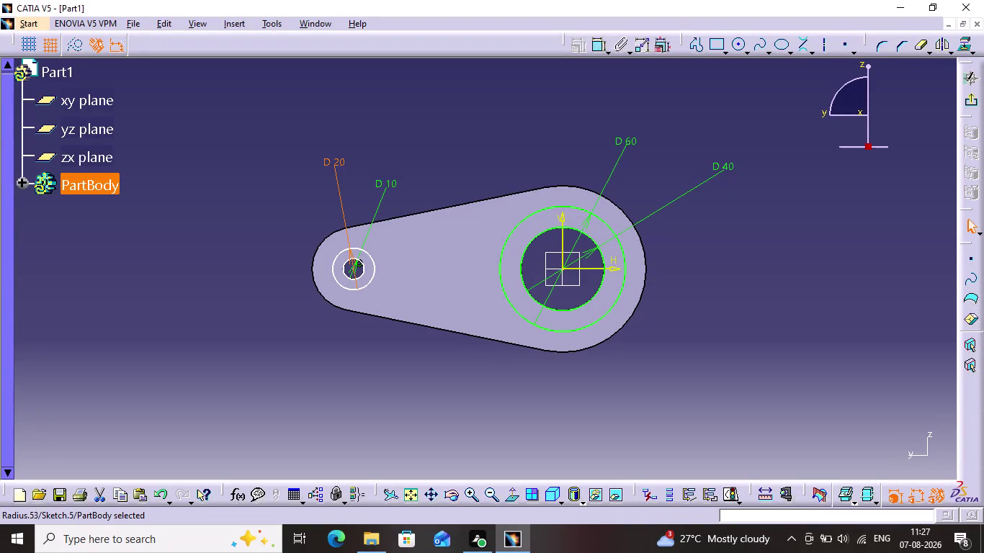
Dimension the two hole centres 100 mm apart, then exit to Part Design.
click(599, 52)
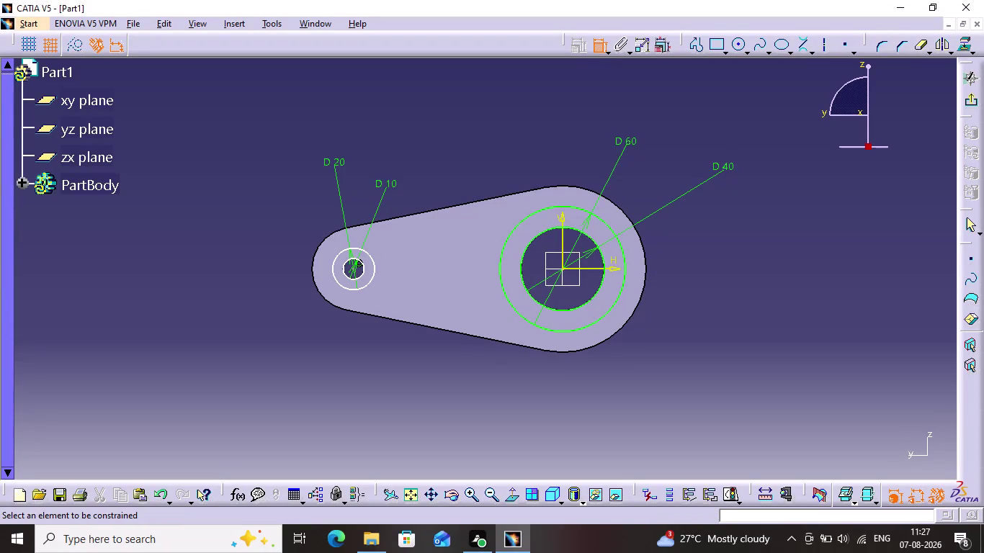
click(352, 265)
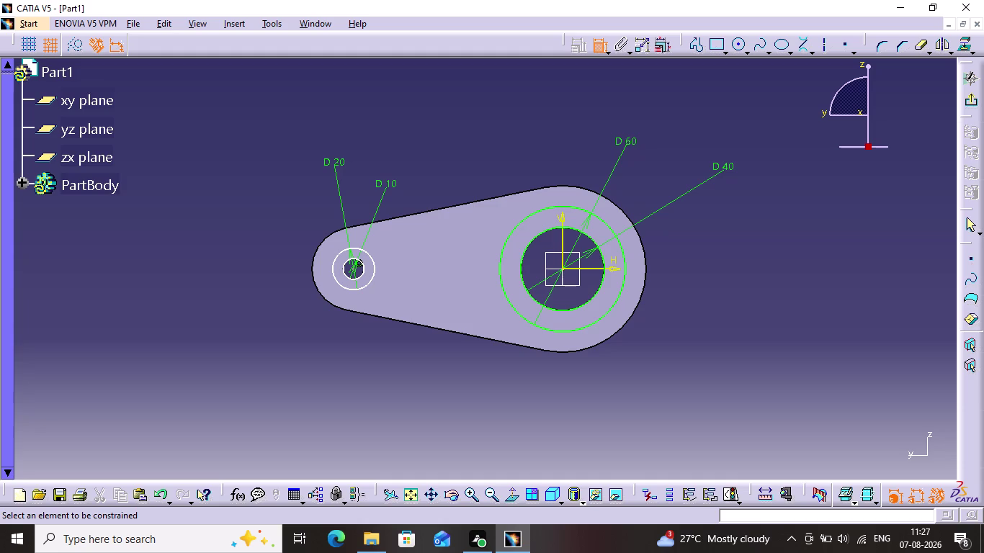
click(562, 269)
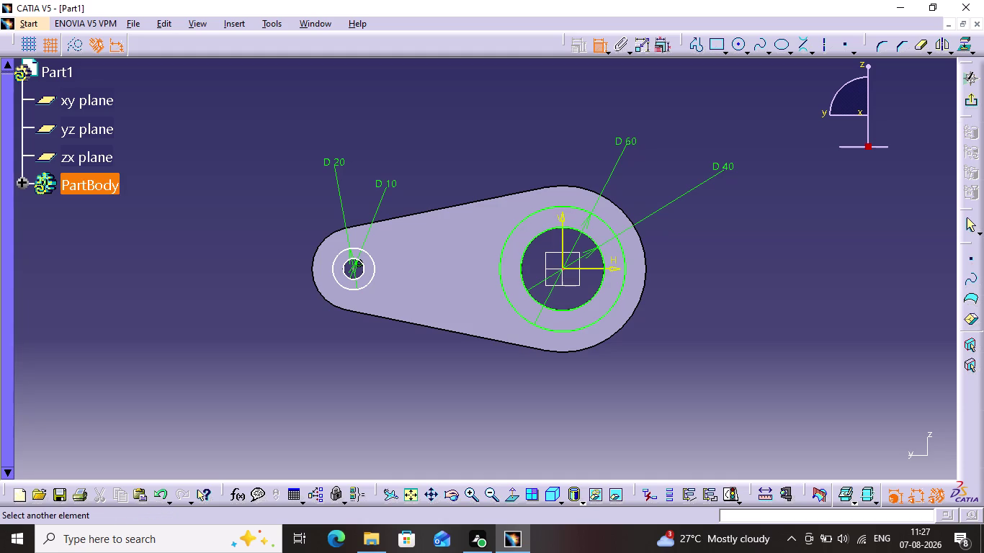
scroll(up, 3)
scroll(down, 3)
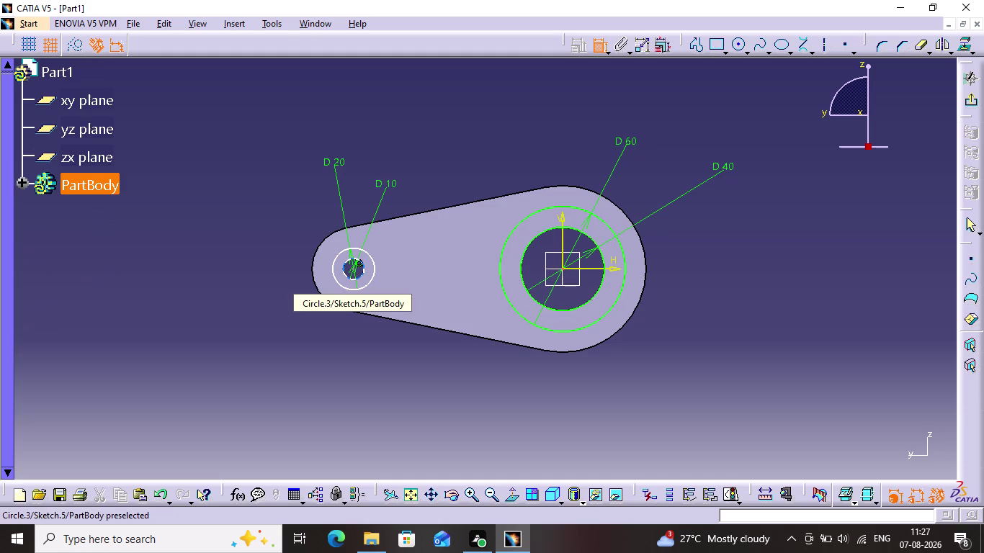
middle_drag(350, 277, 446, 145)
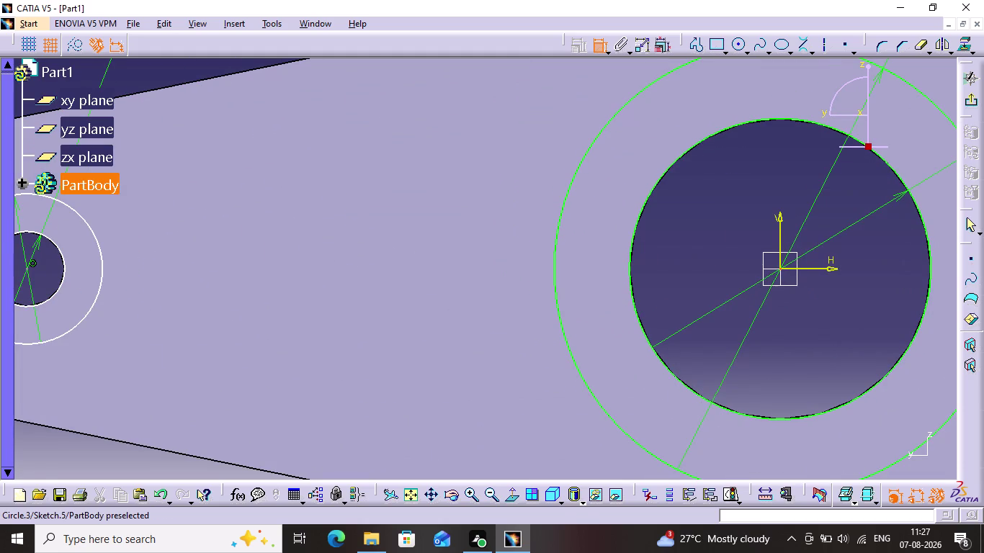
click(26, 268)
middle_drag(163, 410, 266, 305)
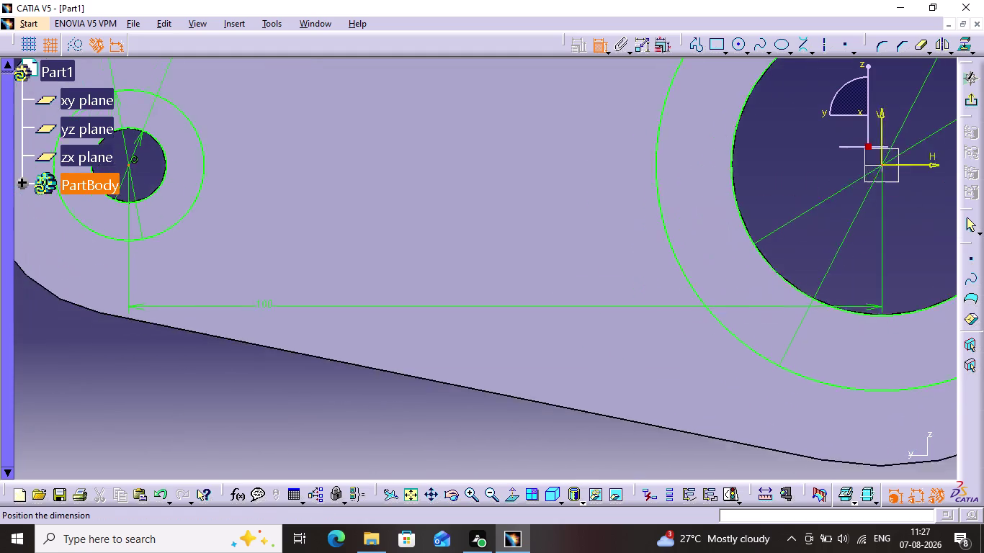
middle_drag(265, 305, 310, 235)
click(430, 385)
click(497, 365)
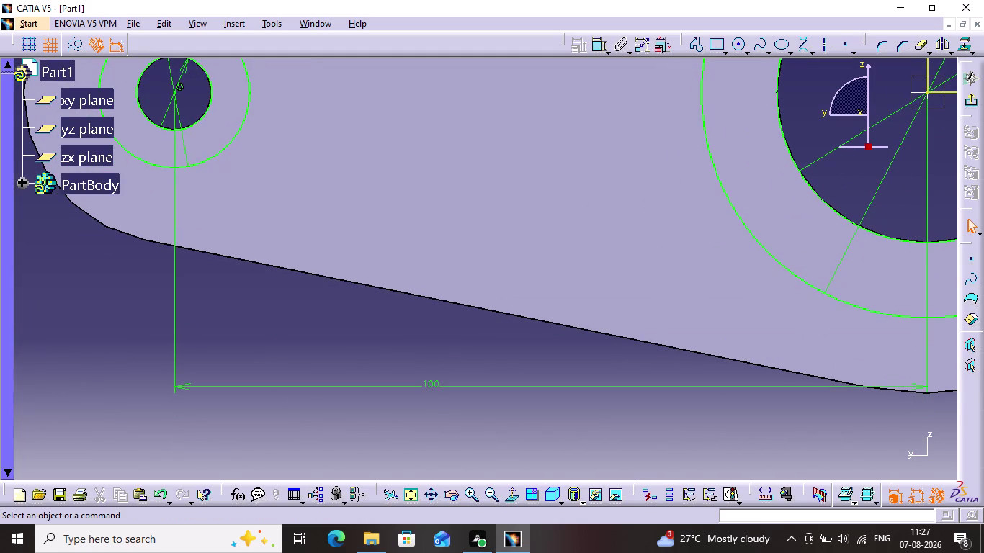
click(968, 102)
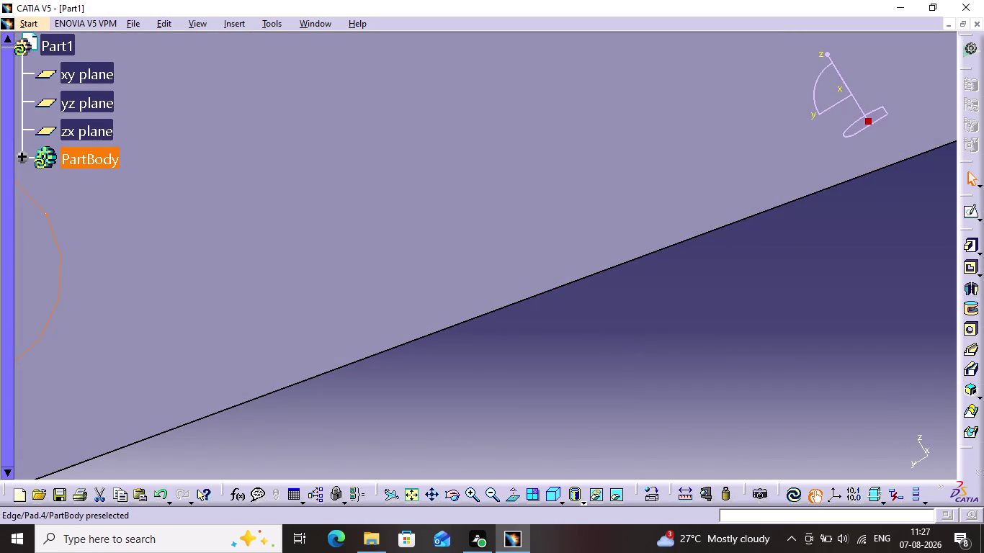
Pad Sketch.5's circle pairs 10 mm to form raised rings around both holes.
scroll(down, 3)
scroll(up, 3)
middle_drag(634, 269, 638, 283)
middle_drag(639, 286, 653, 361)
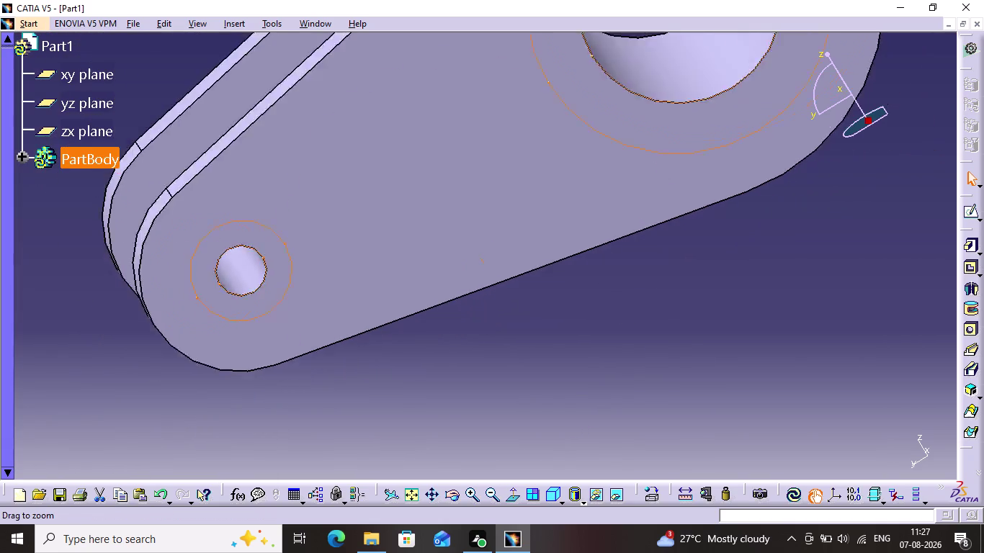
middle_drag(654, 360, 653, 418)
scroll(down, 3)
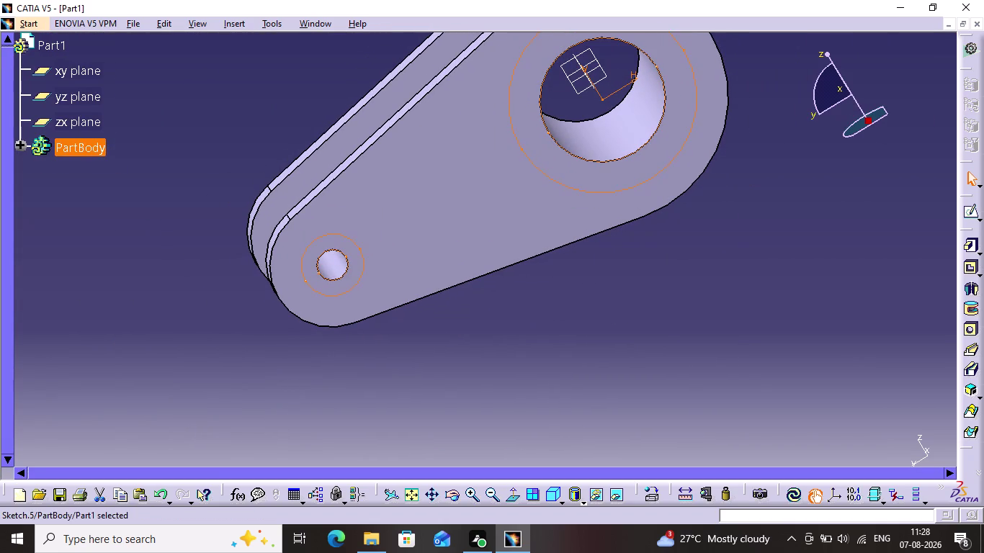
click(965, 249)
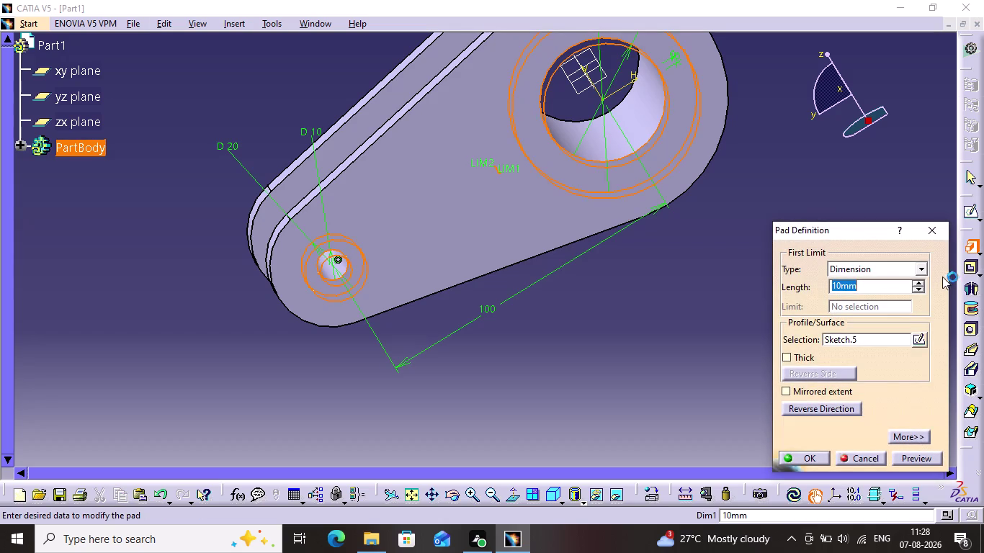
click(915, 455)
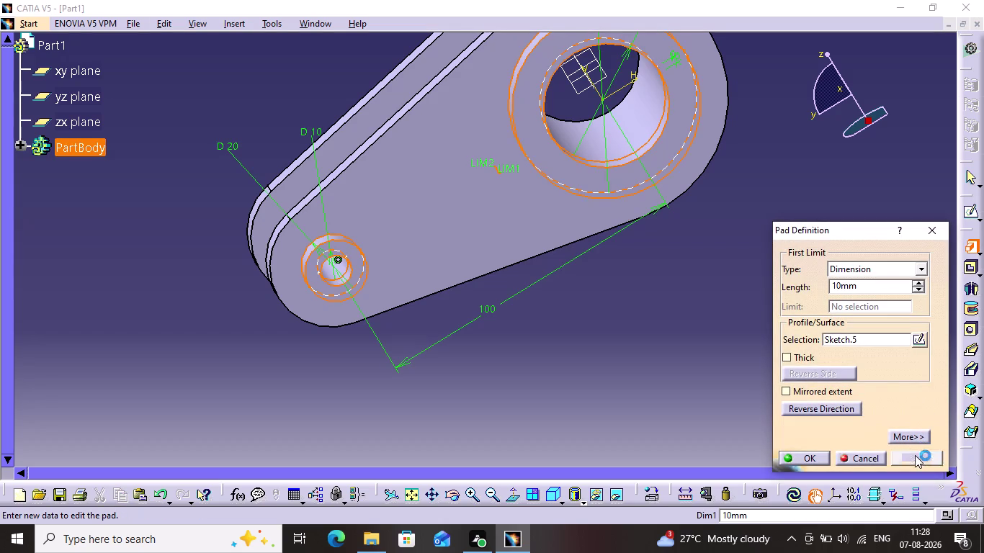
click(827, 458)
click(647, 383)
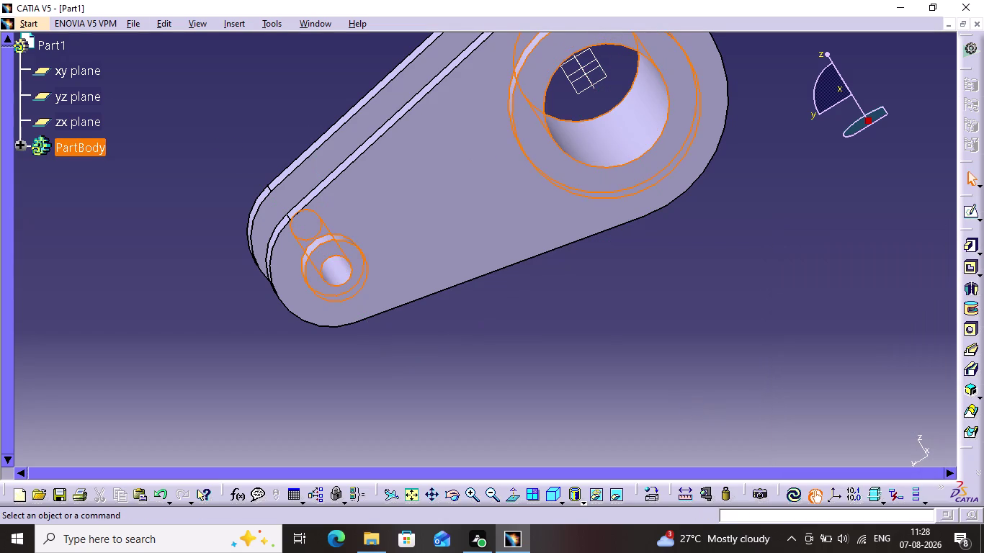
click(453, 503)
drag(386, 368, 351, 311)
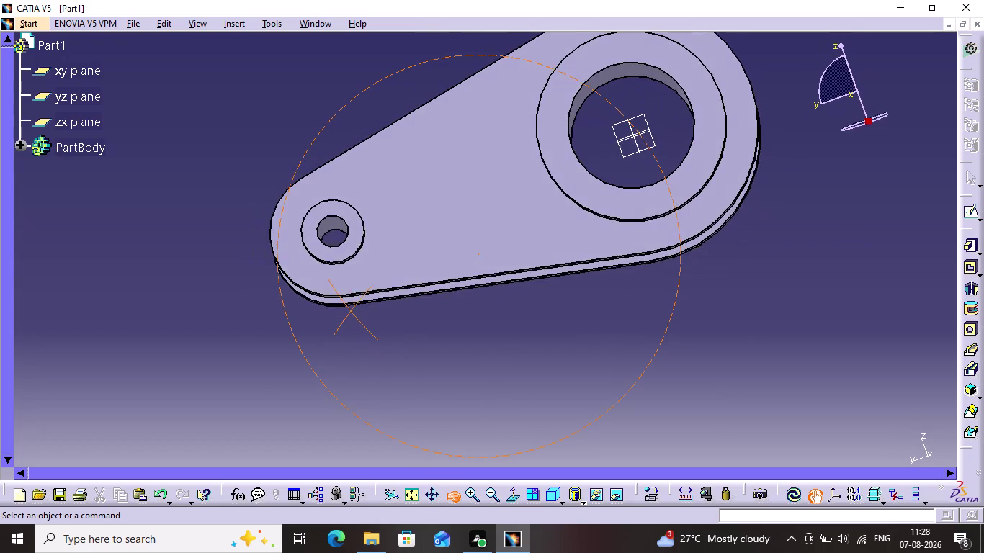
drag(351, 311, 377, 316)
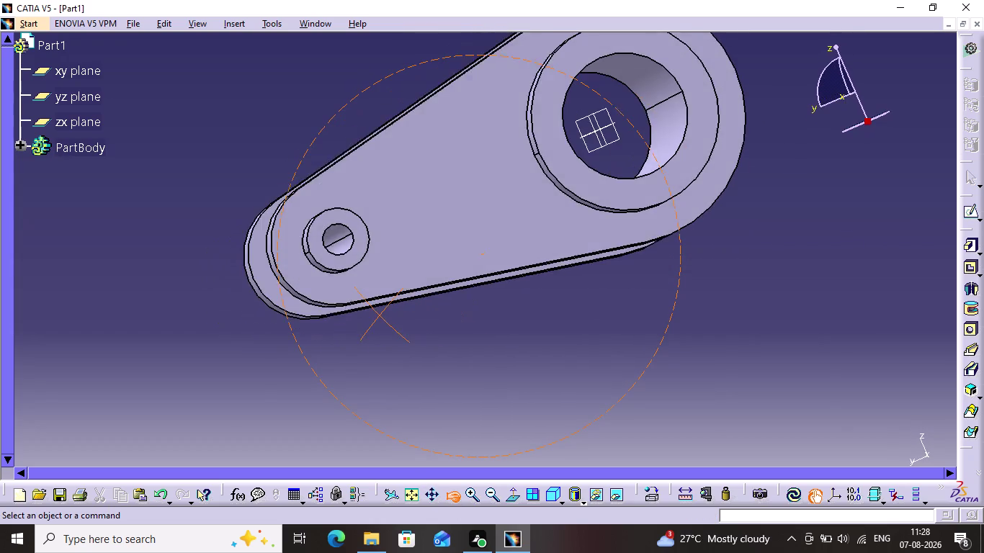
drag(377, 315, 373, 338)
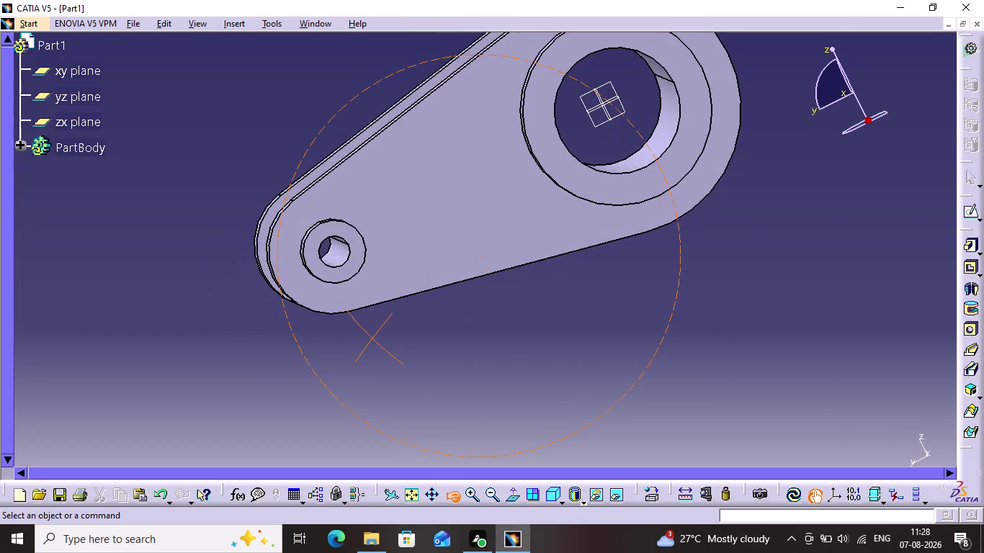
drag(372, 339, 400, 306)
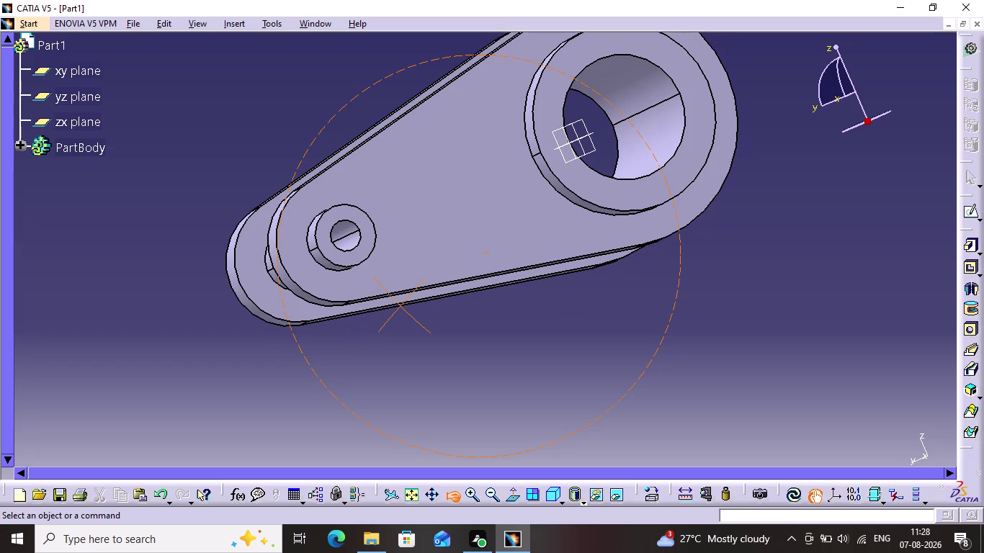
drag(401, 306, 358, 320)
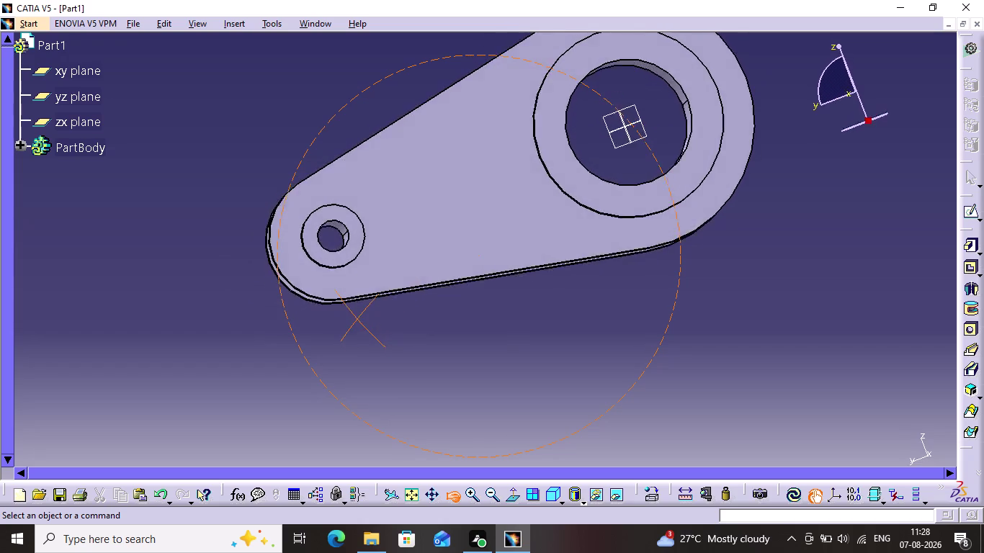
drag(358, 320, 607, 268)
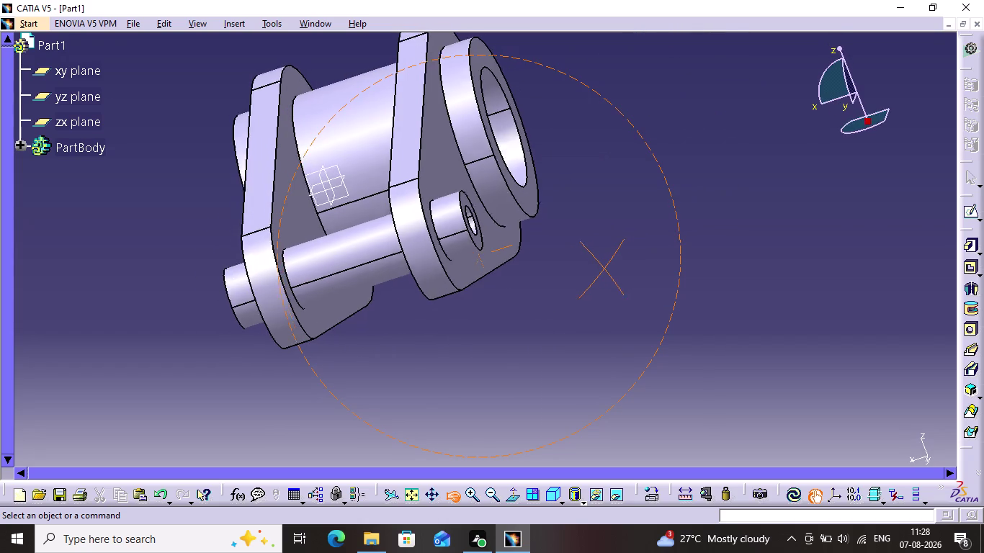
drag(607, 268, 639, 284)
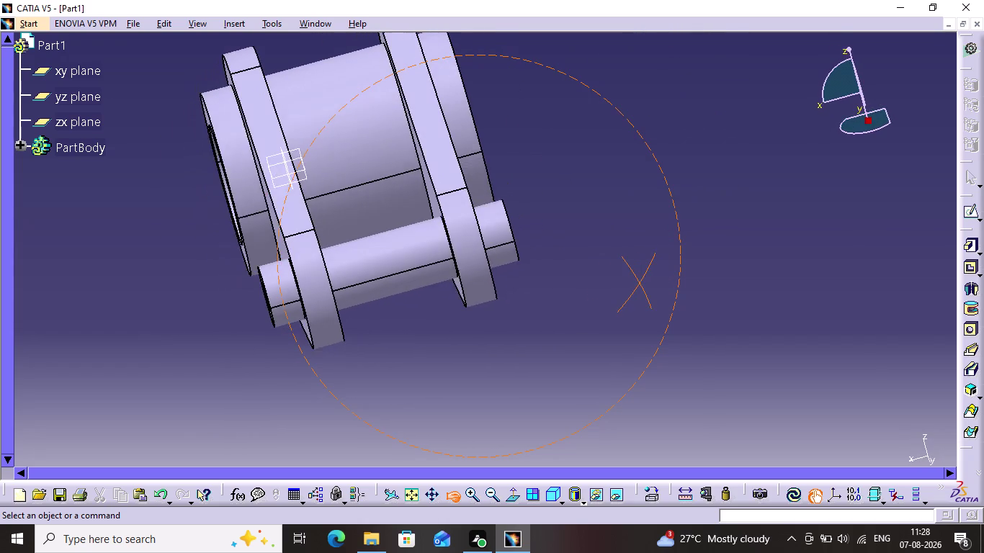
drag(640, 284, 601, 298)
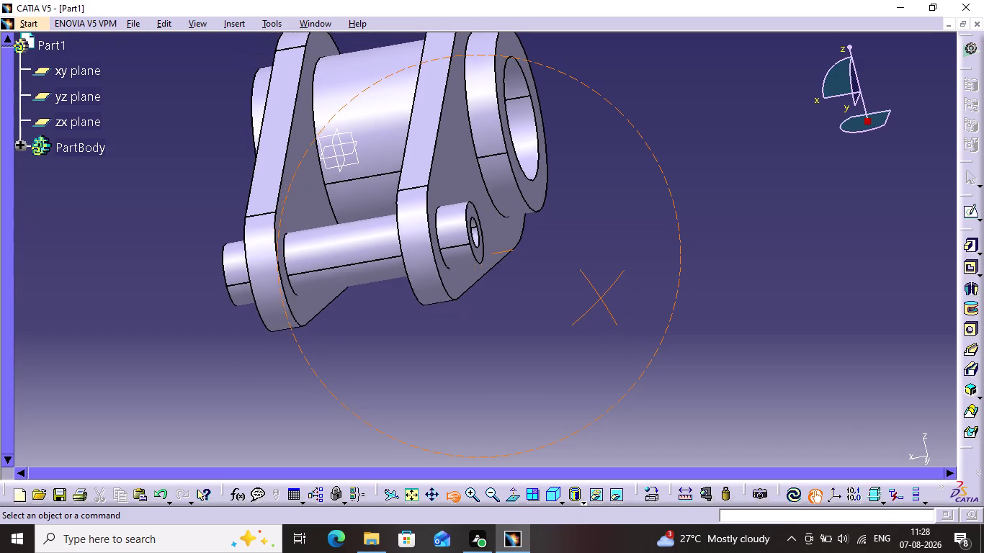
drag(601, 299, 593, 302)
click(630, 278)
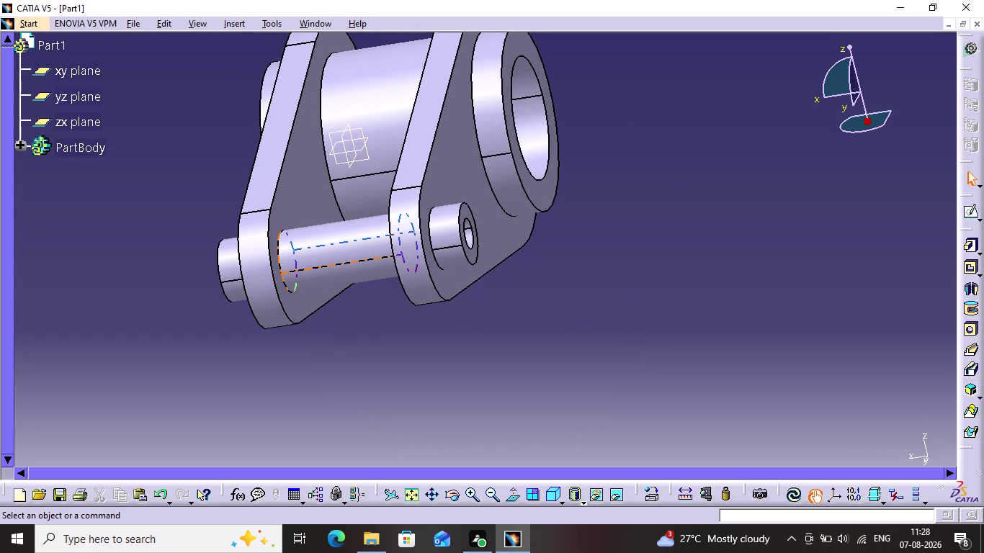
click(224, 20)
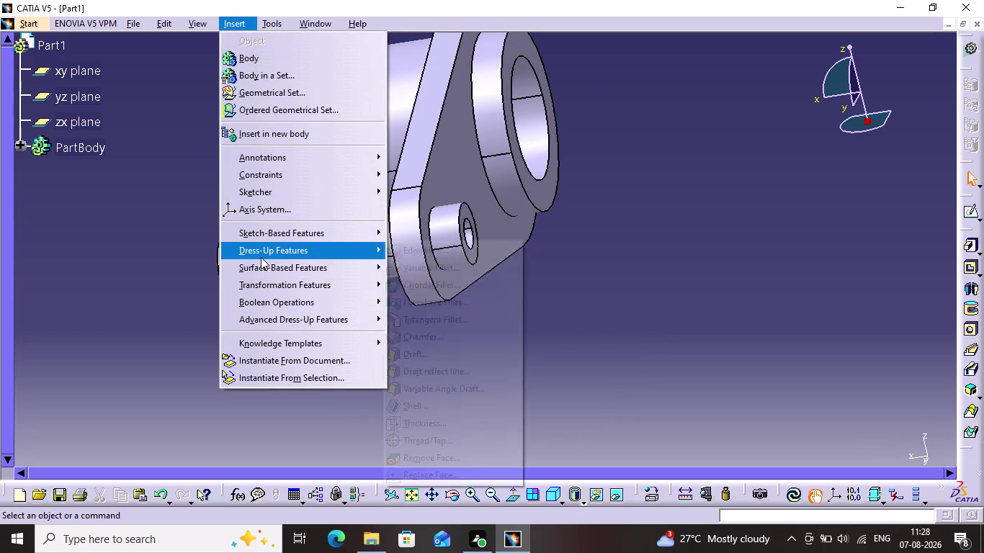
Fillet the pin and sleeve edges at the side plate with 2 mm radius.
click(459, 256)
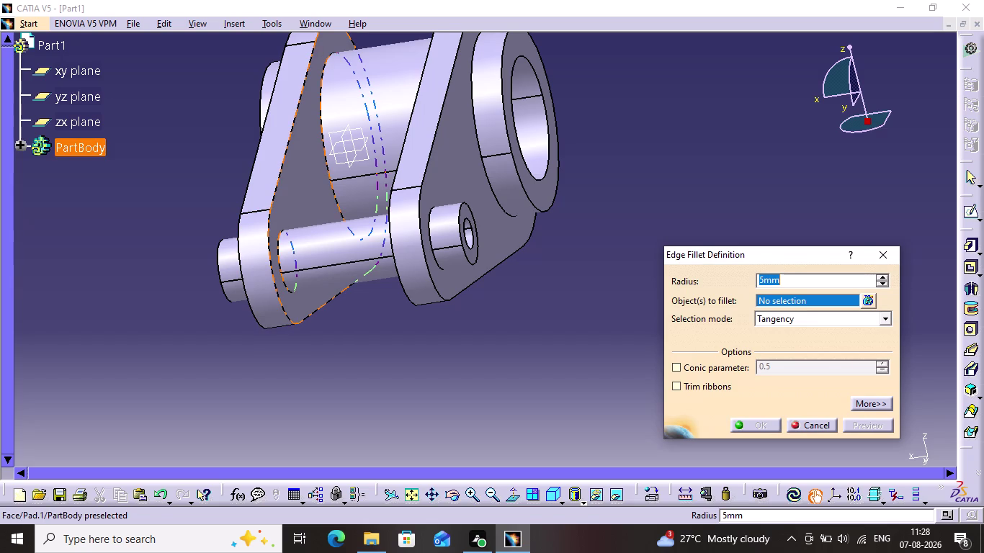
click(277, 252)
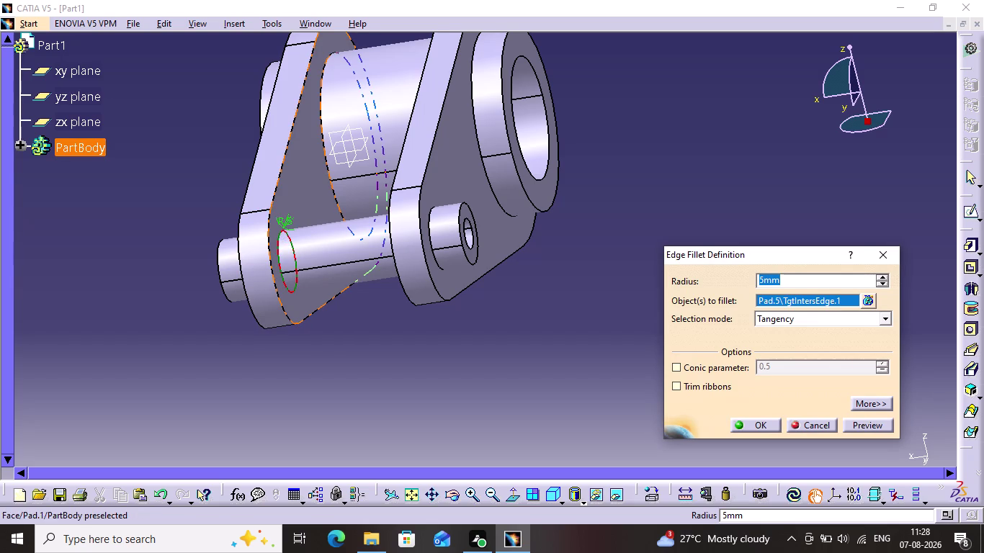
click(323, 91)
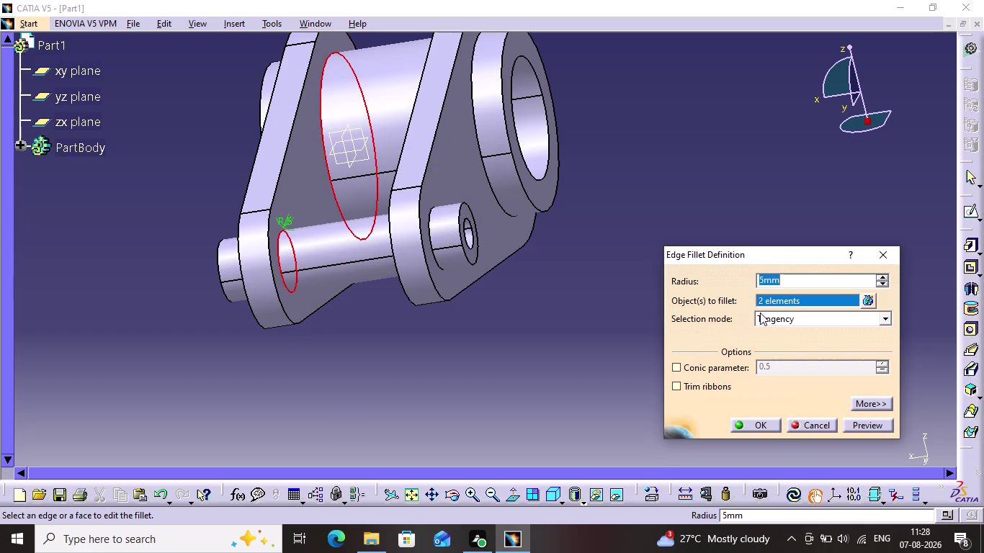
key(2)
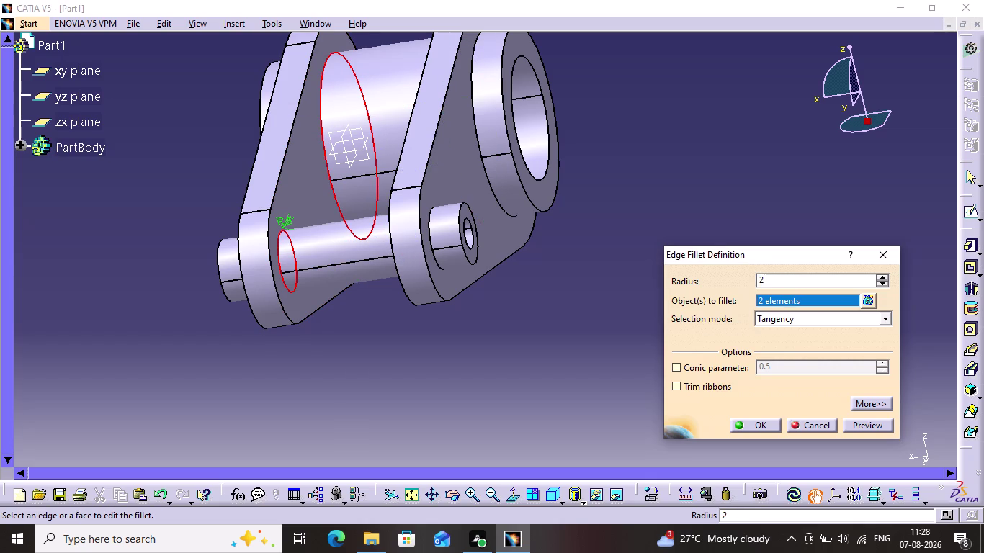
click(876, 424)
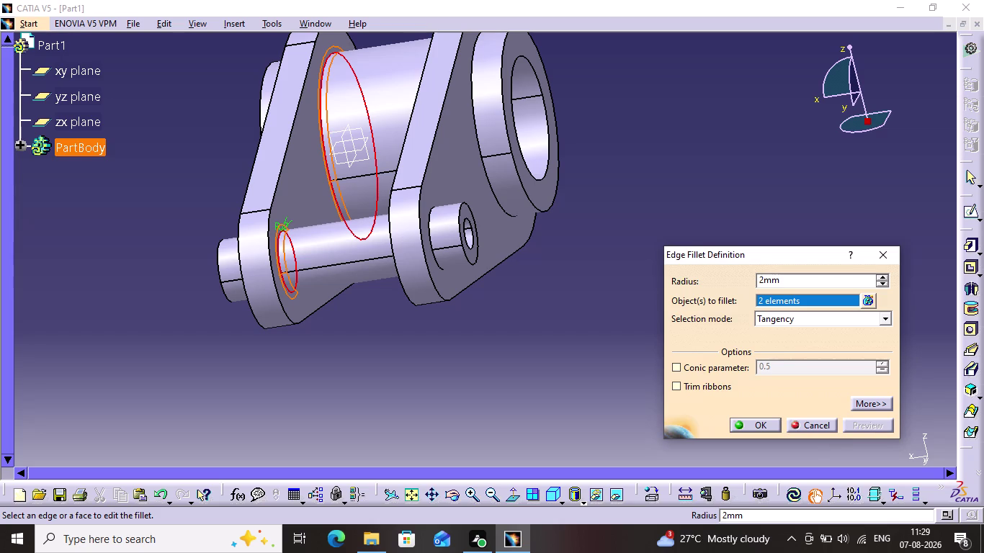
click(770, 426)
click(575, 380)
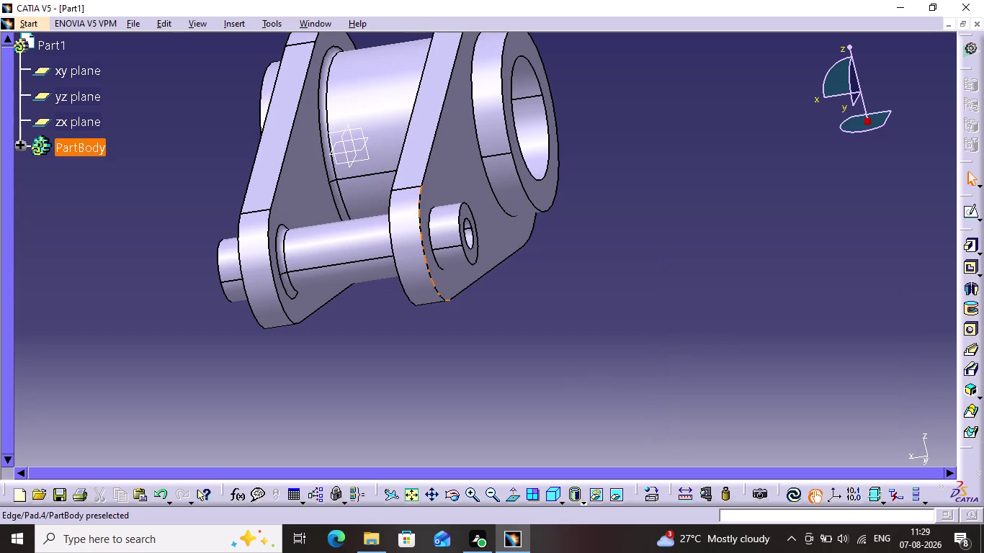
click(160, 23)
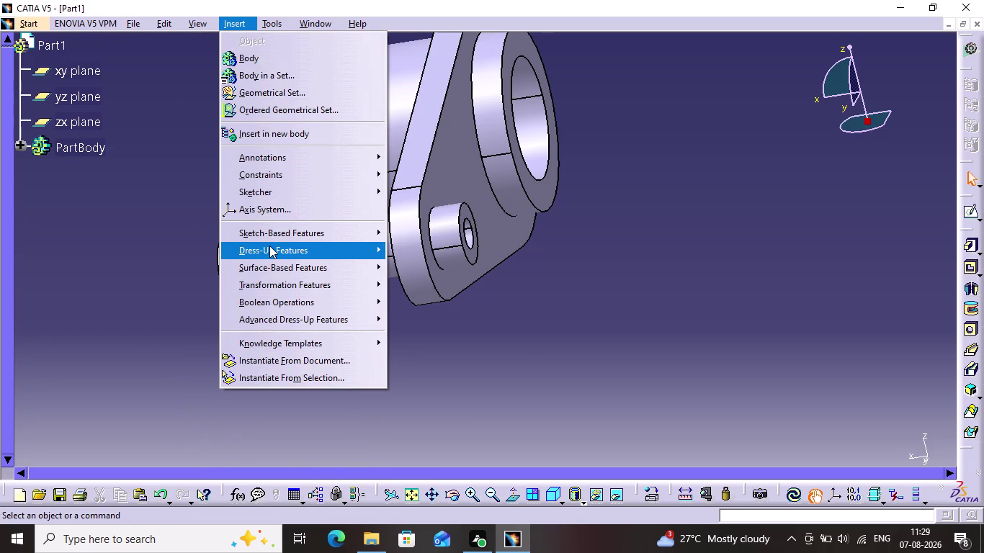
Begin a 2 mm edge fillet on the first circular edge and the large bore edge.
click(425, 251)
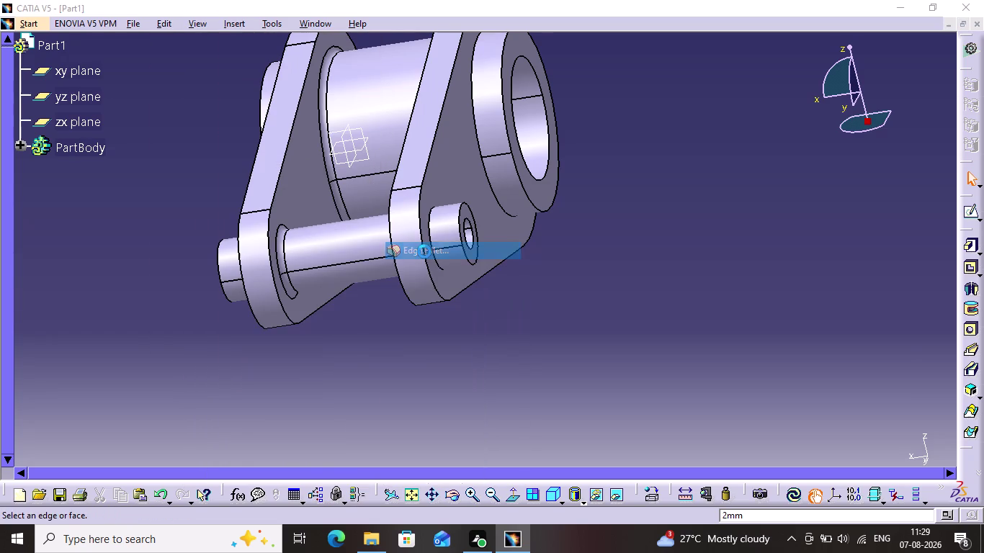
click(428, 222)
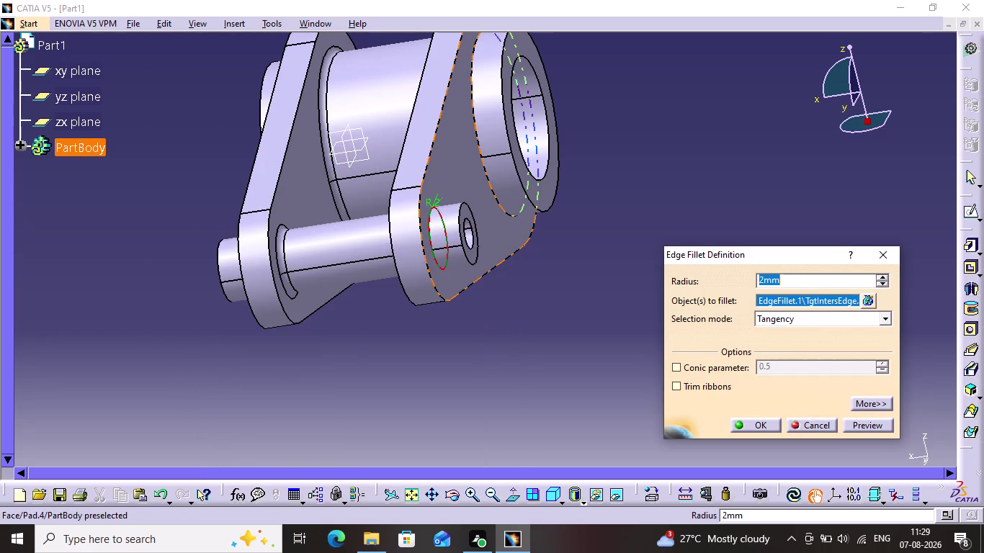
click(471, 71)
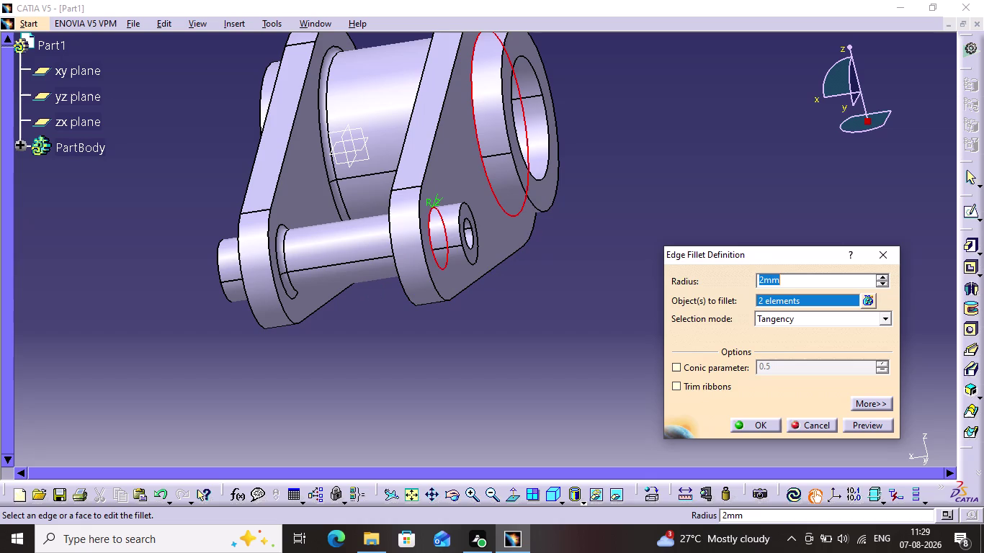
click(446, 494)
Add the far-side hub, pin hole and pin shoulder edges, then confirm the fillet.
middle_drag(440, 453, 459, 432)
drag(439, 404, 563, 359)
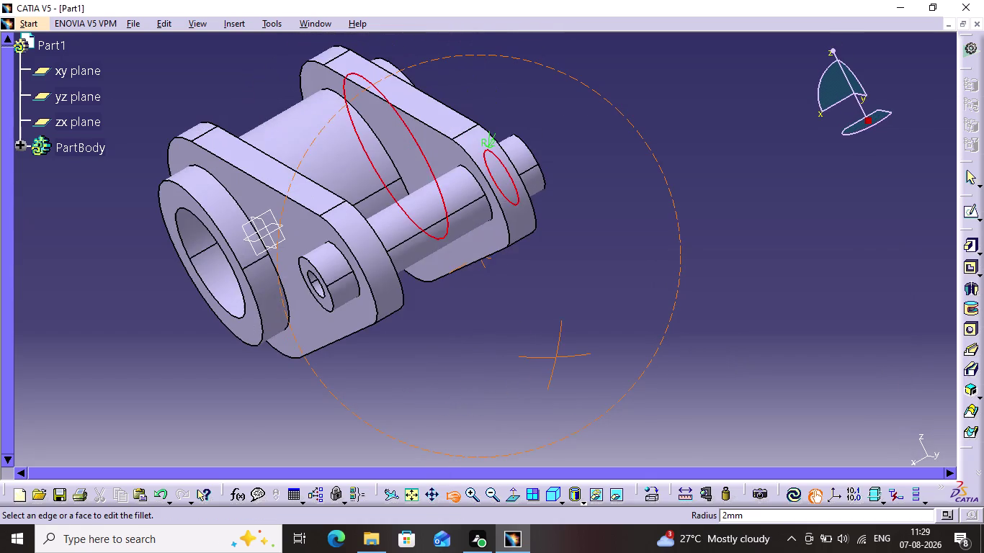
drag(562, 359, 577, 392)
click(503, 217)
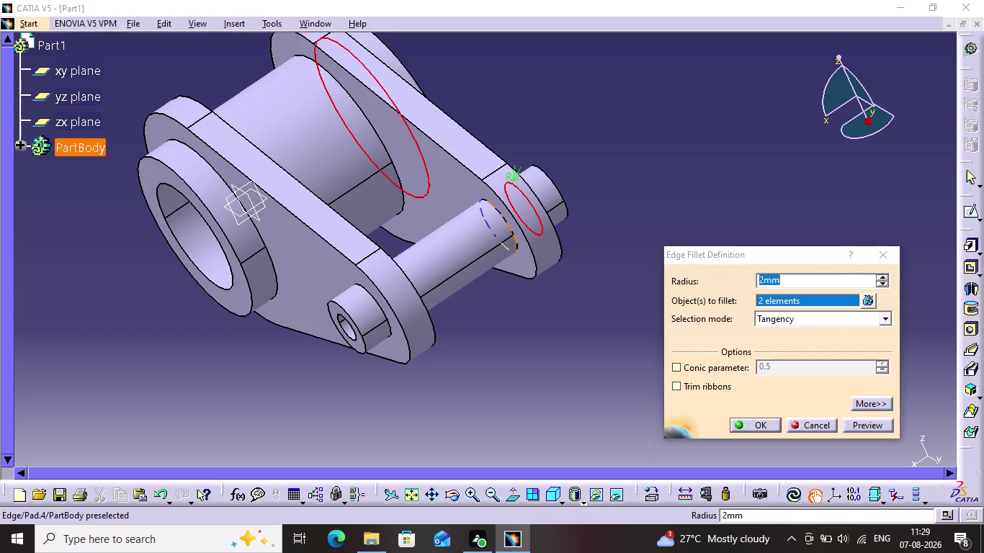
click(364, 112)
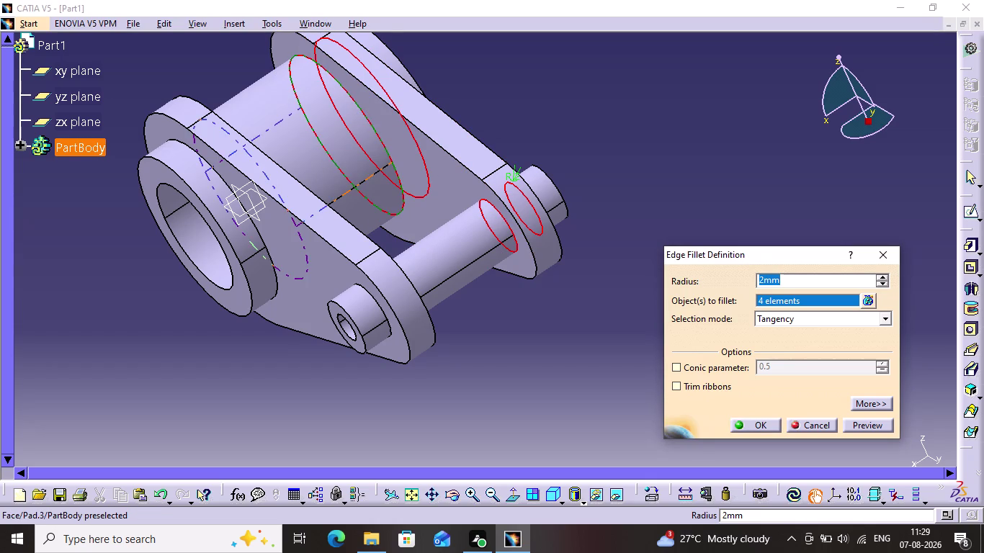
click(220, 182)
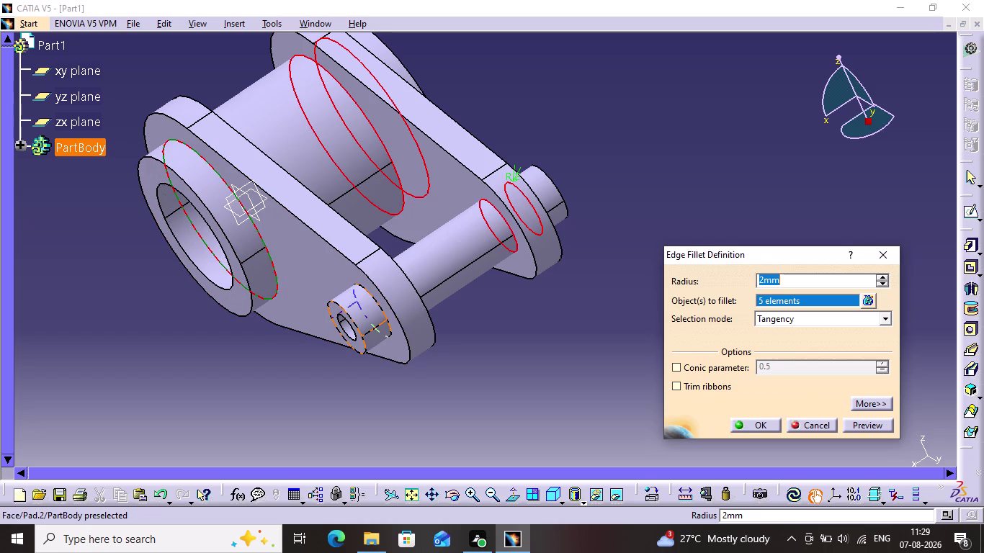
click(368, 293)
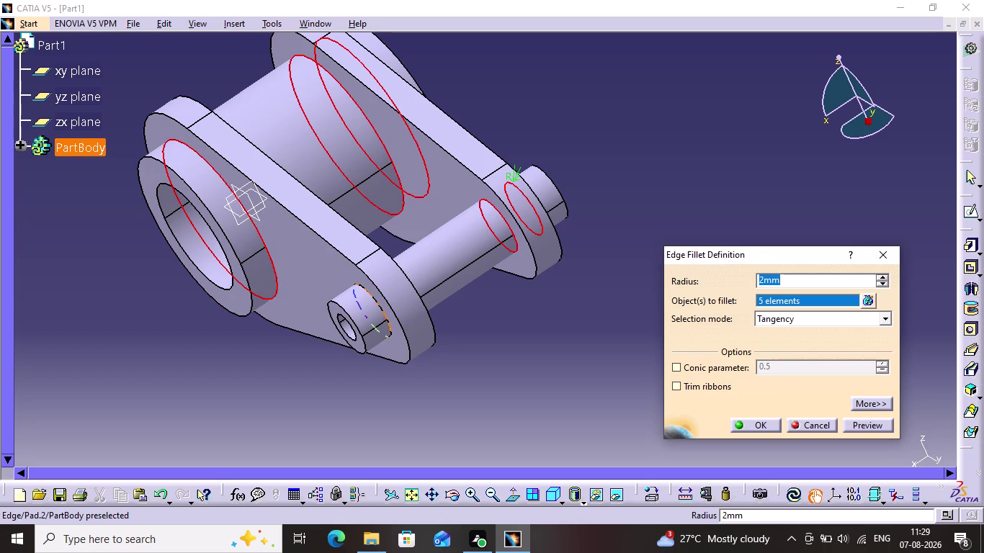
click(854, 423)
click(758, 428)
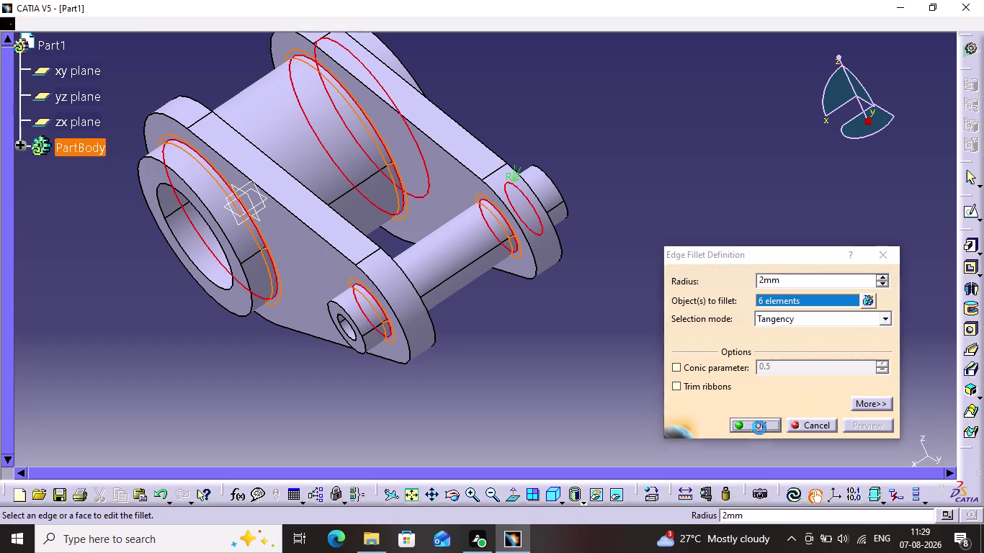
click(556, 373)
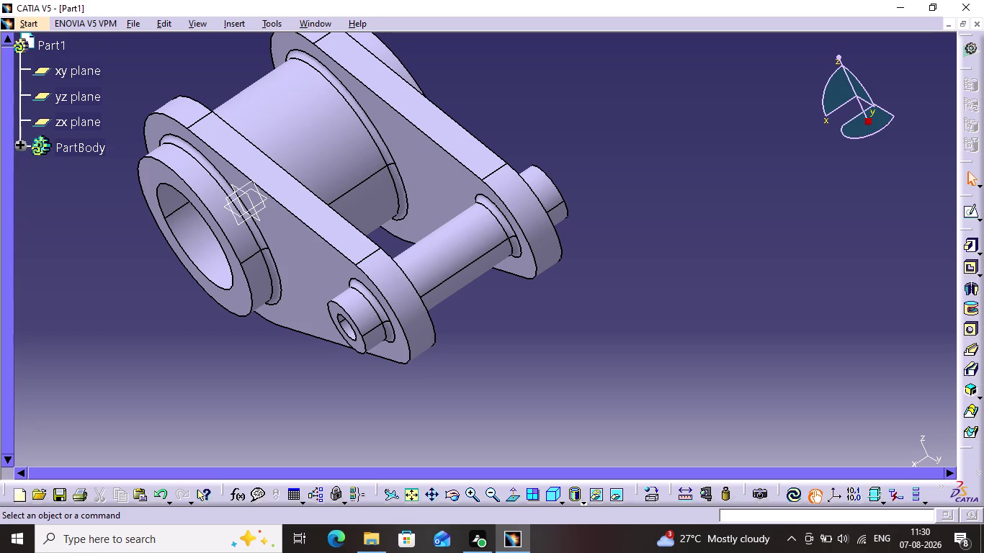
click(450, 498)
drag(452, 355, 327, 346)
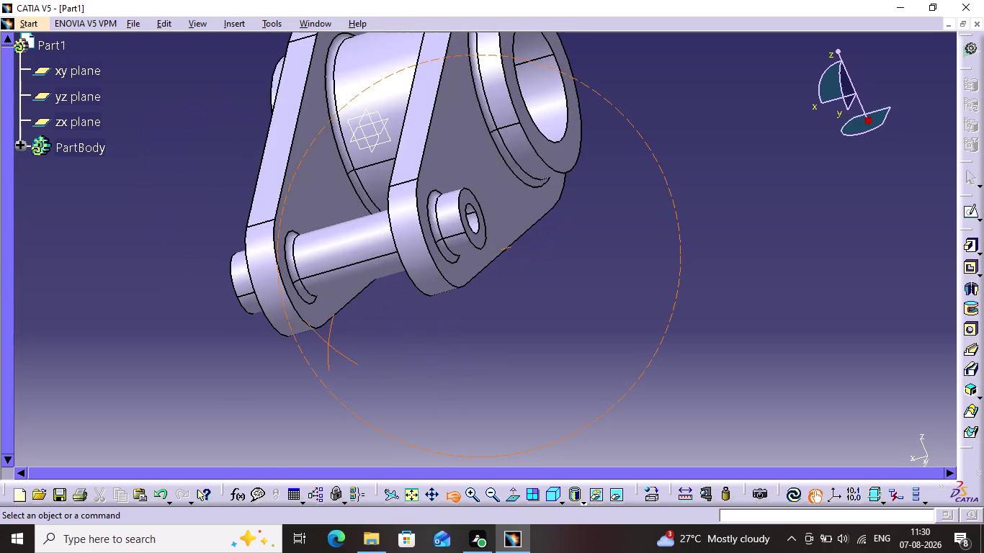
drag(327, 346, 222, 1)
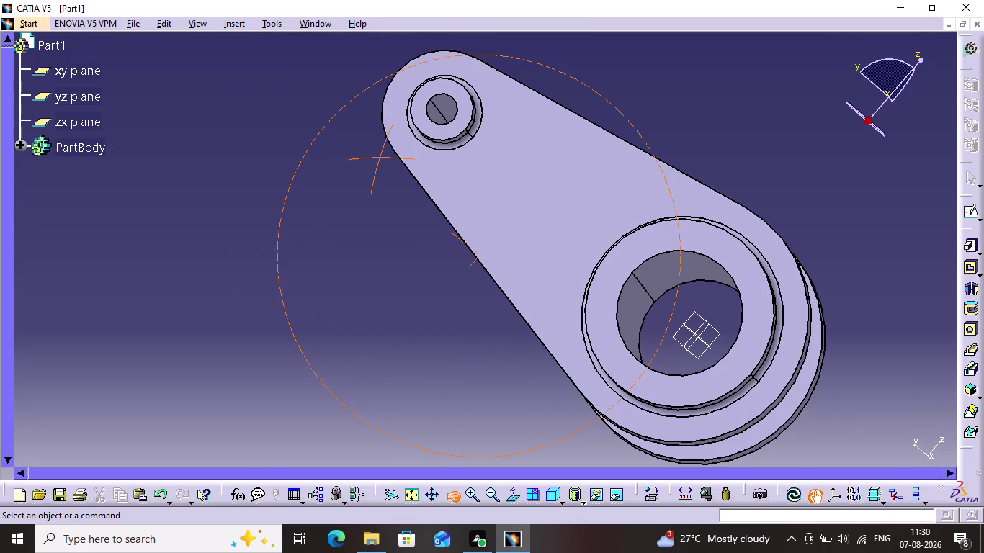
drag(222, 1, 327, 147)
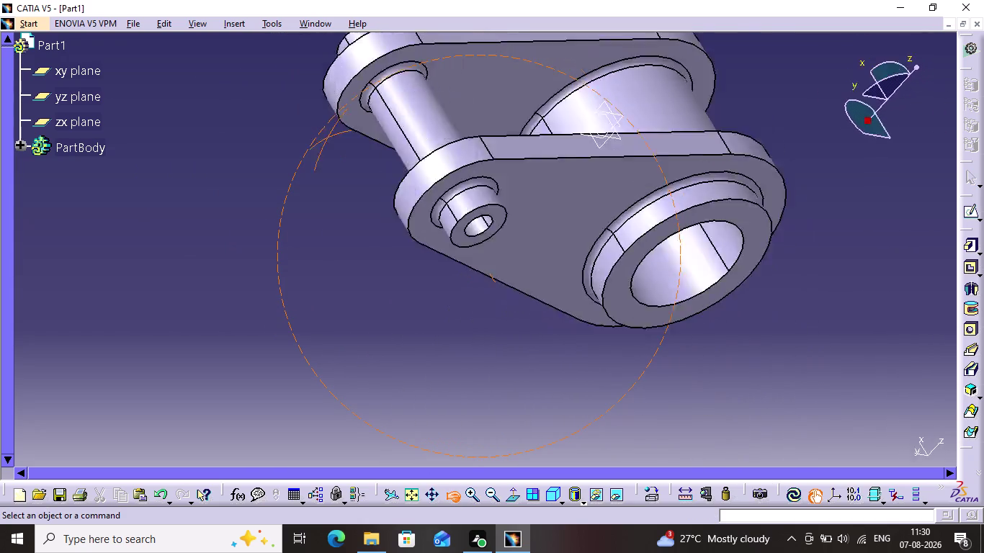
drag(327, 147, 619, 139)
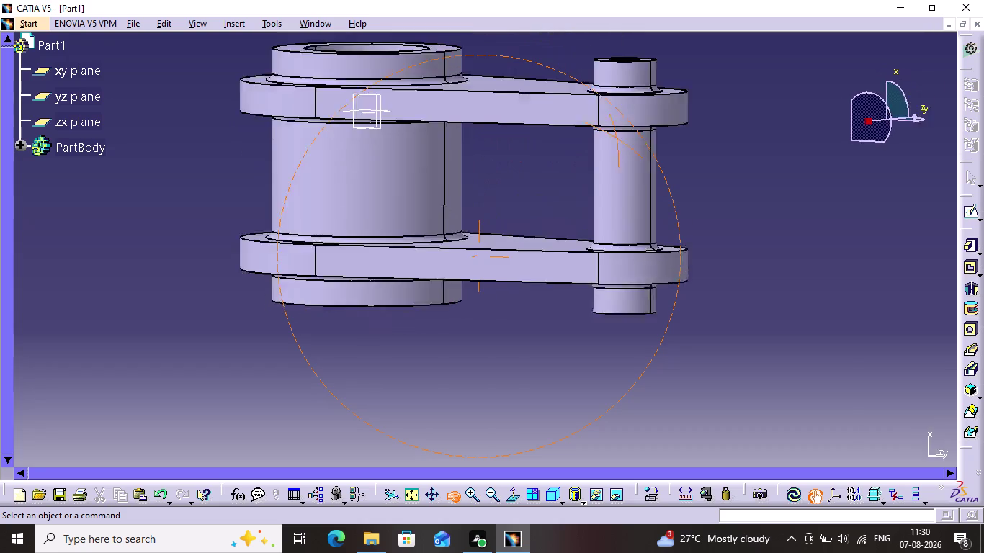
drag(619, 139, 215, 207)
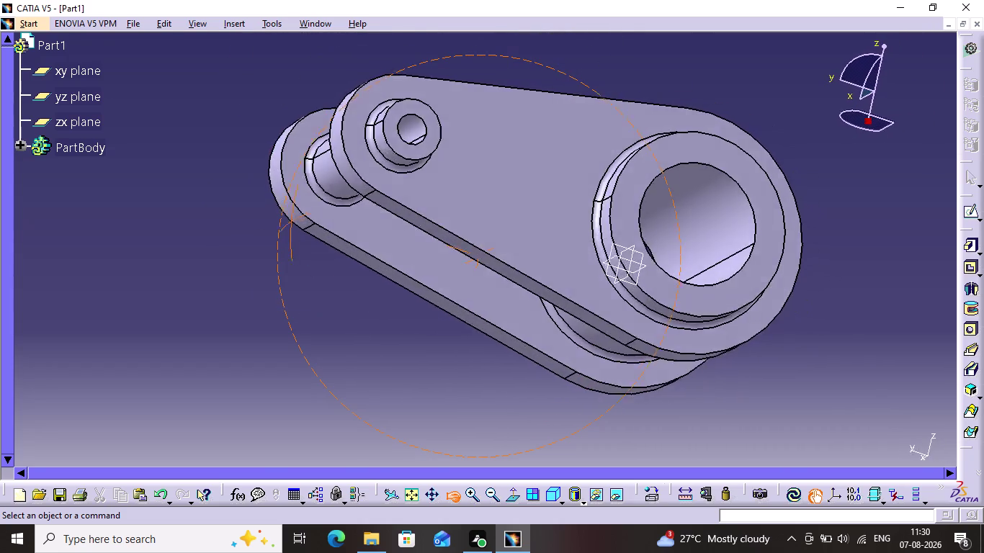
drag(216, 208, 425, 291)
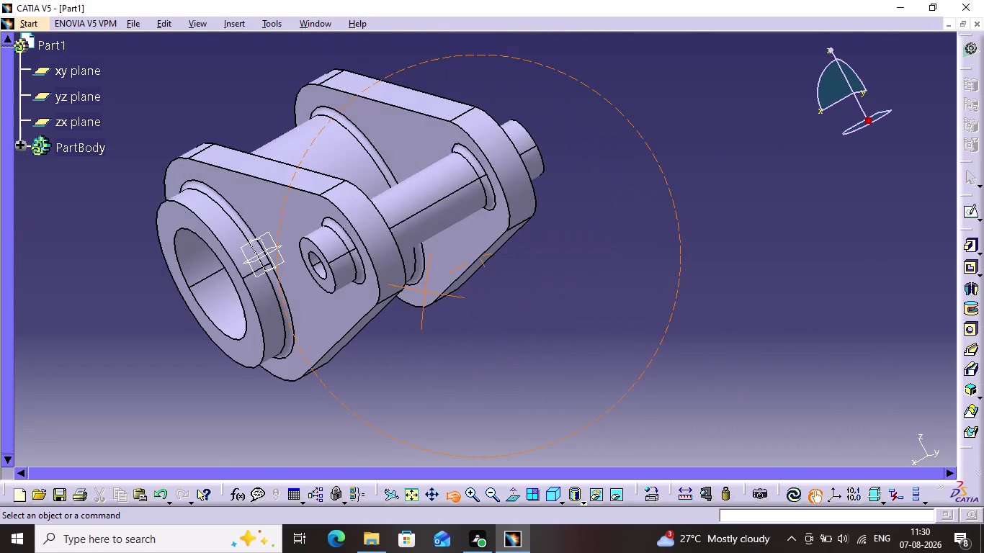
drag(425, 292, 350, 335)
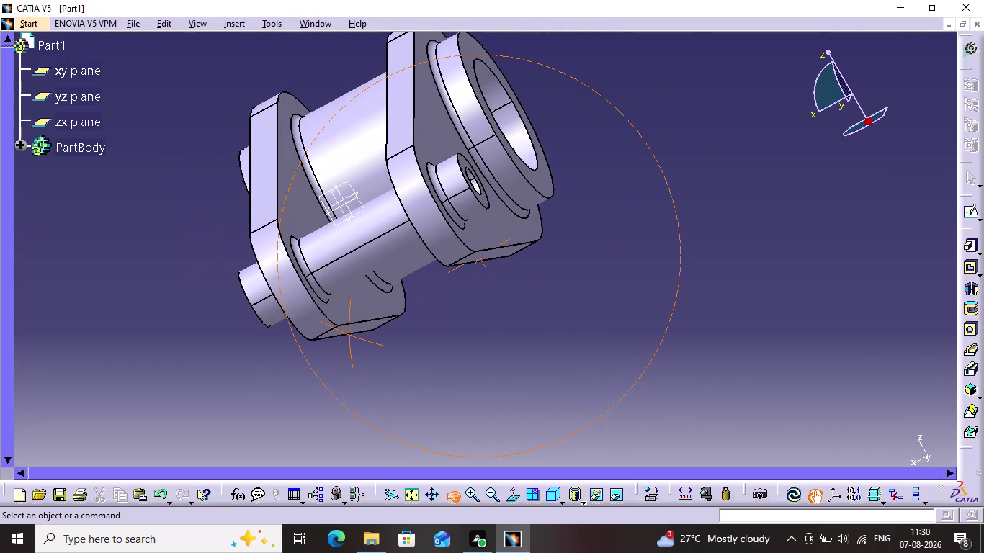
drag(350, 335, 353, 336)
click(437, 323)
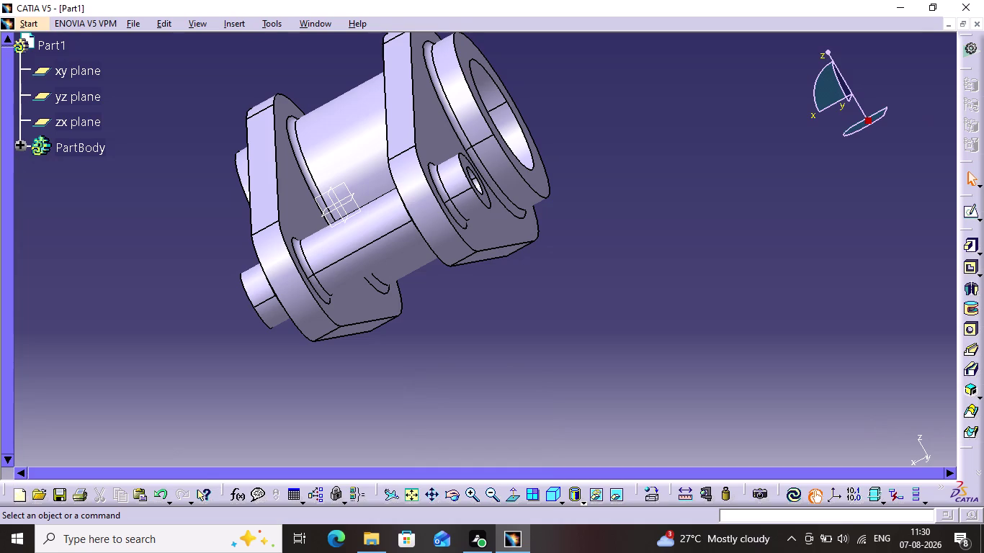
click(791, 497)
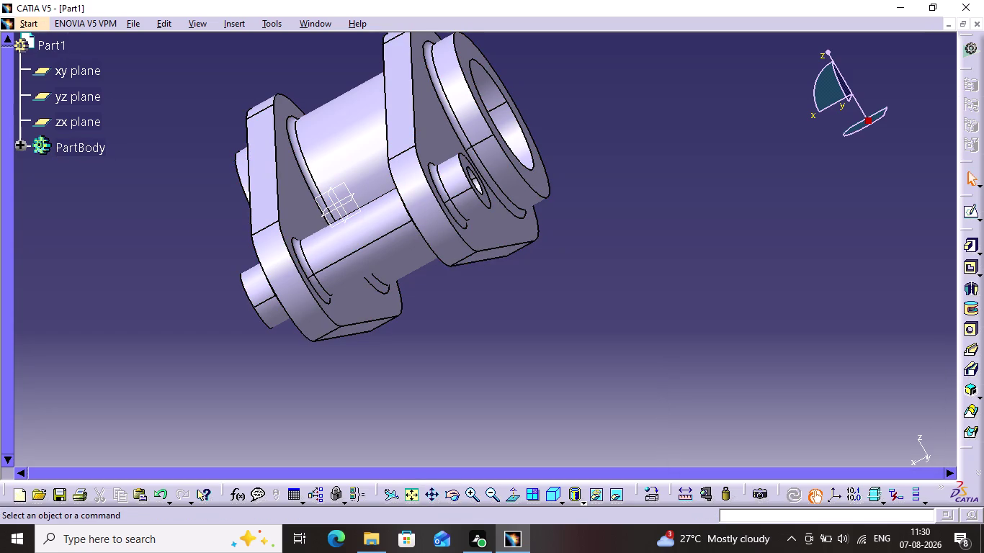
key(ctrl+s)
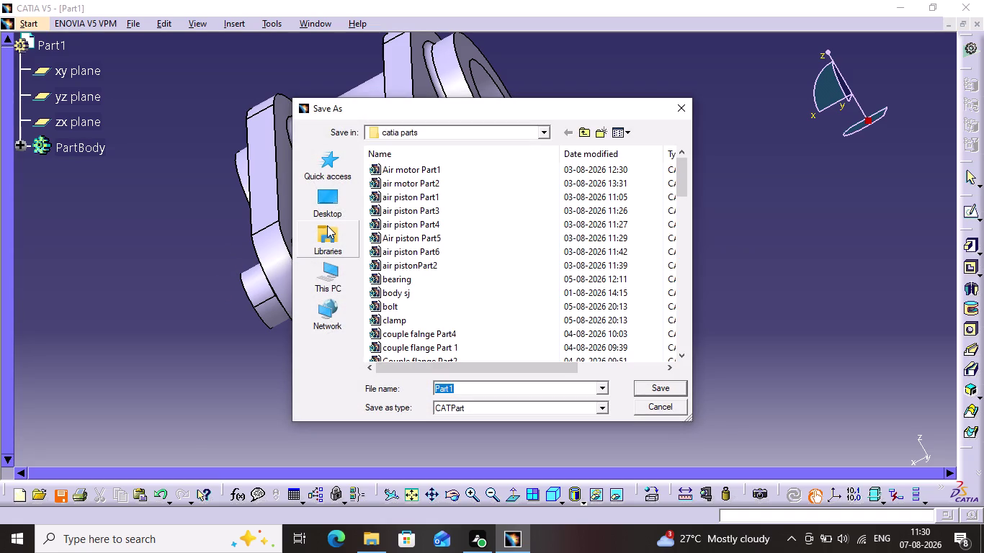
Save the part as Track Link.CATPart.
key(BackSpace)
text(Tra)
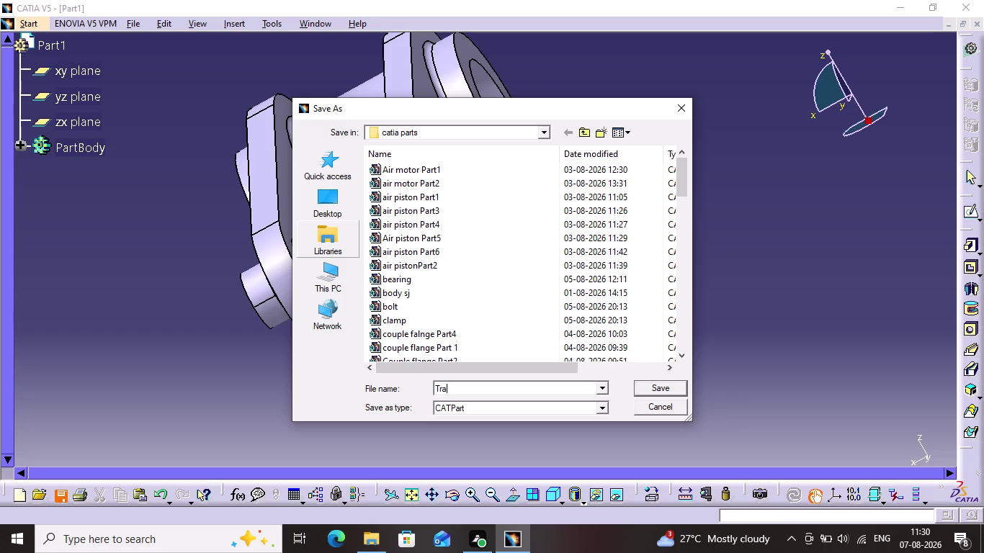
text(c)
key(k)
key(space)
text(Li)
text(nk)
key(Return)
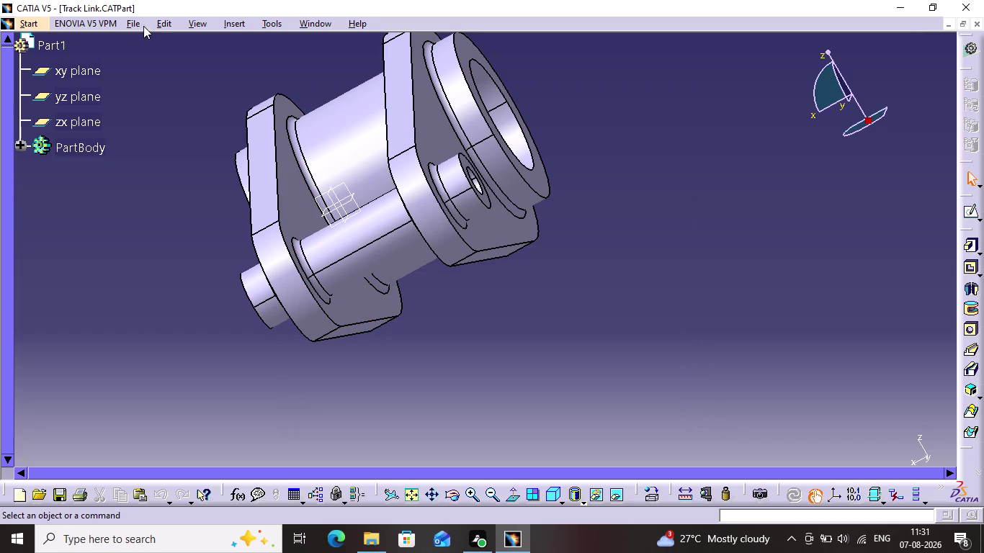
click(39, 26)
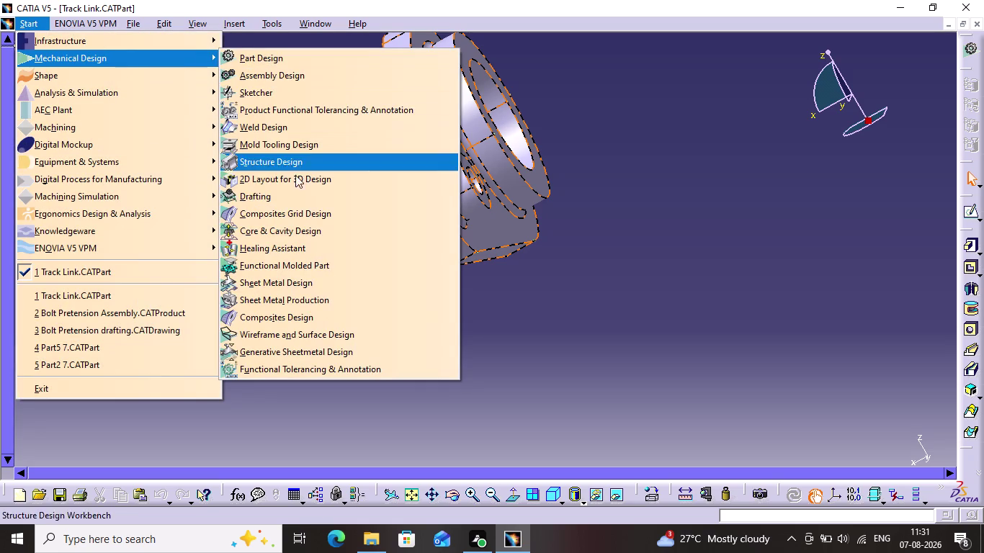
Create a Drafting drawing, Drawing1, with an empty layout on A0 ISO format.
click(295, 194)
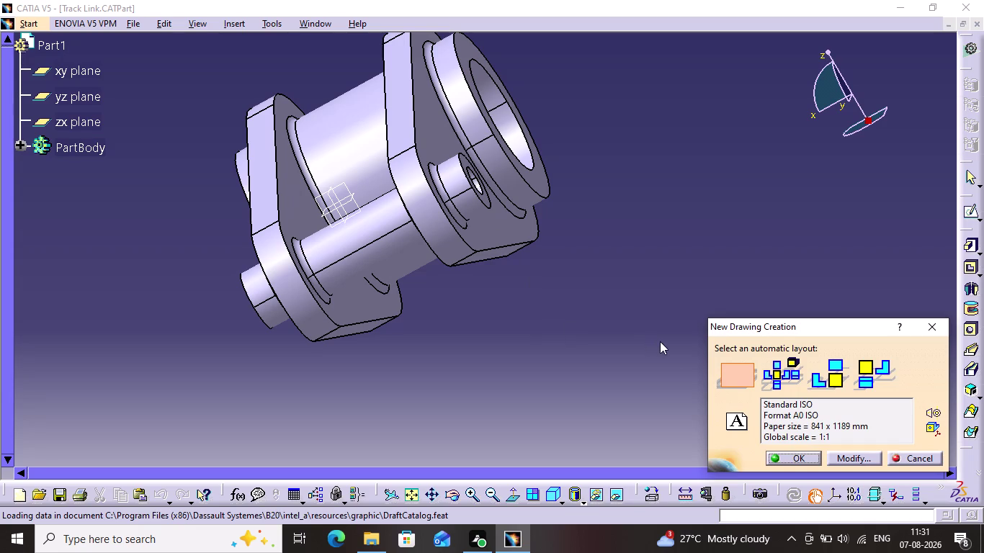
click(739, 383)
click(795, 459)
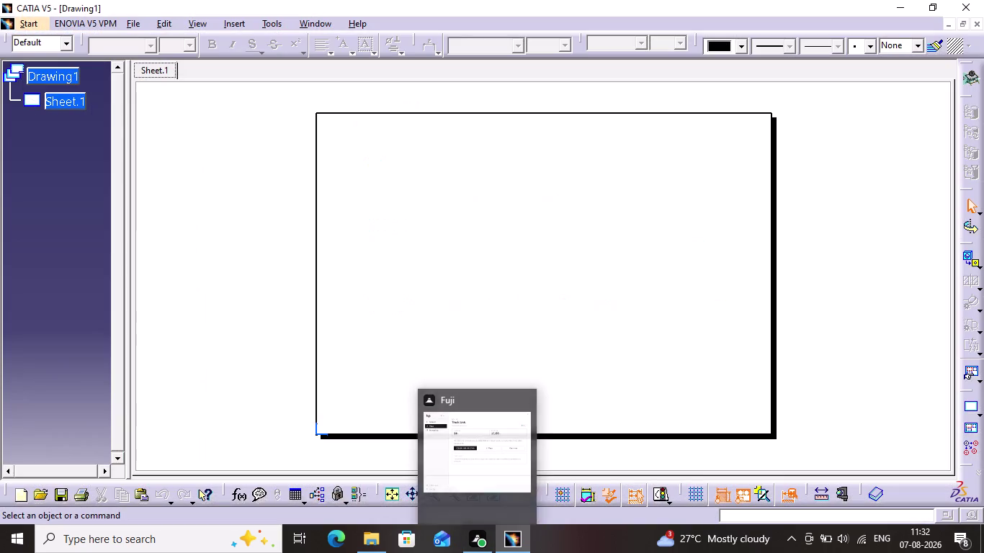
click(161, 22)
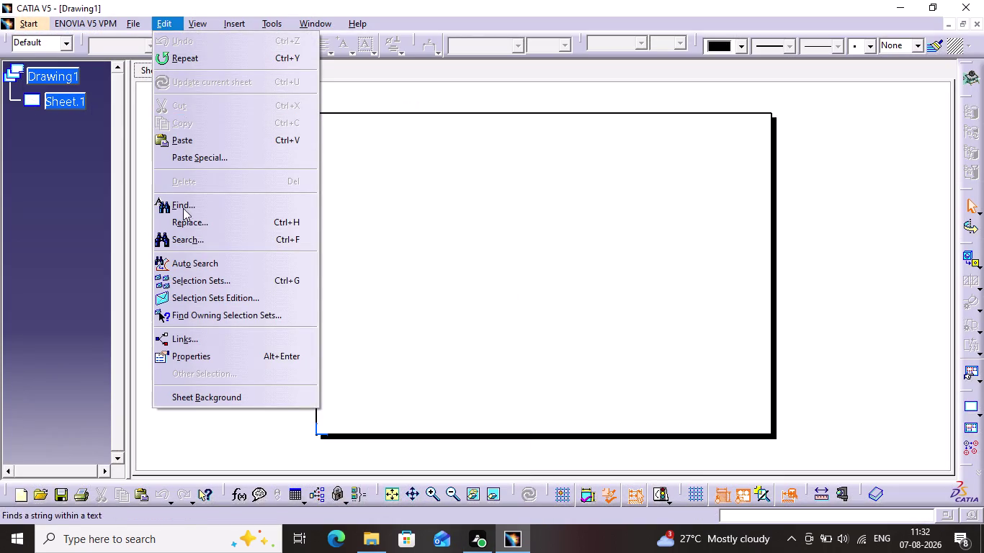
In the sheet background, create the frame and title block on Sheet.1.
click(203, 398)
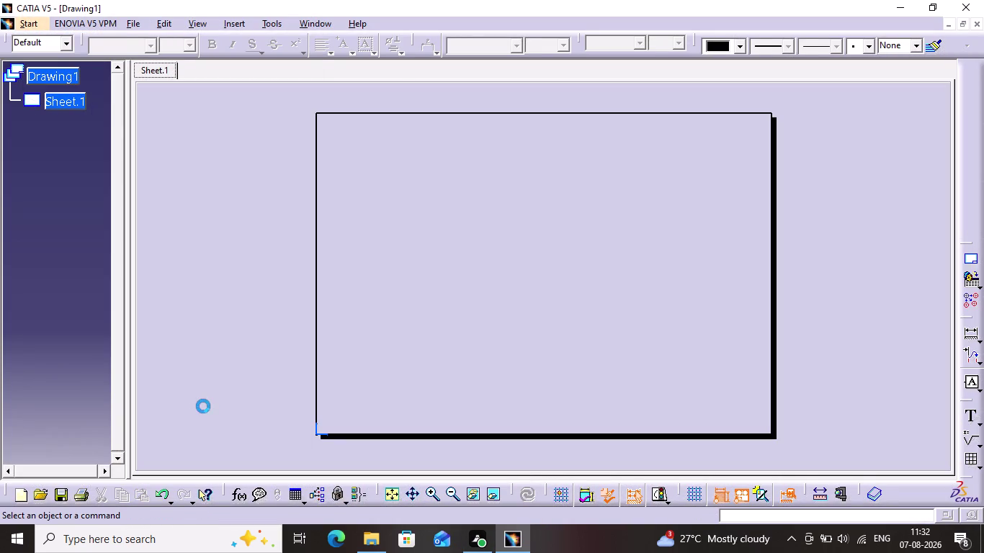
click(247, 23)
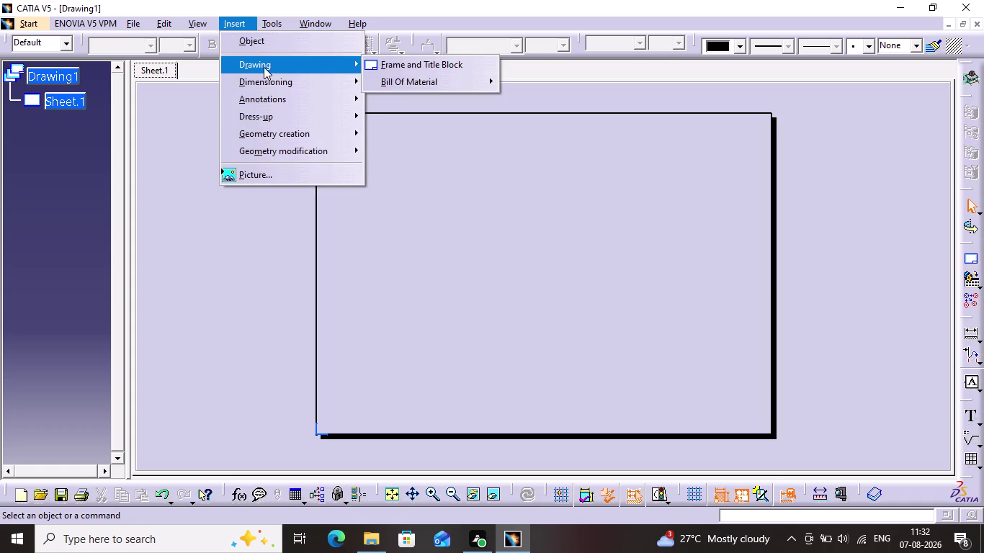
click(397, 71)
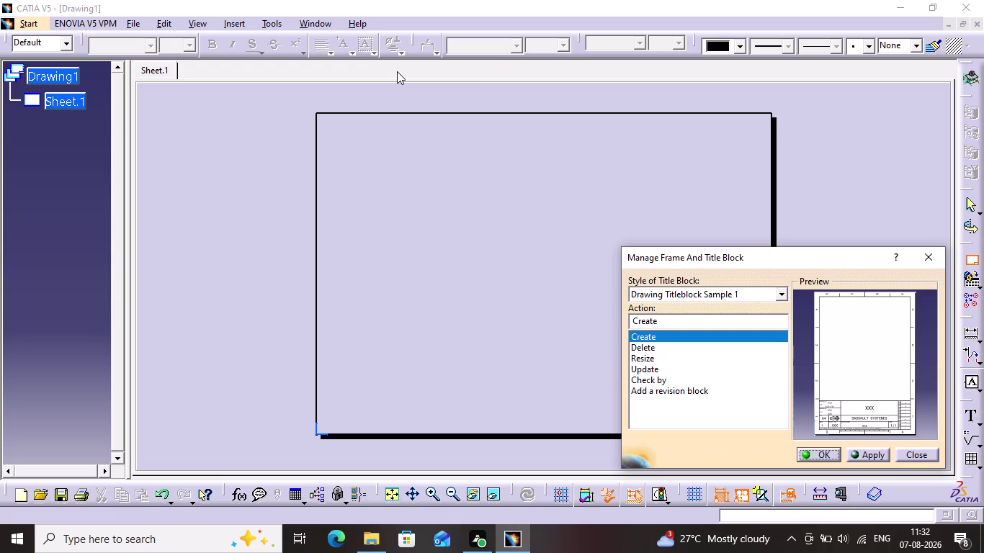
click(840, 456)
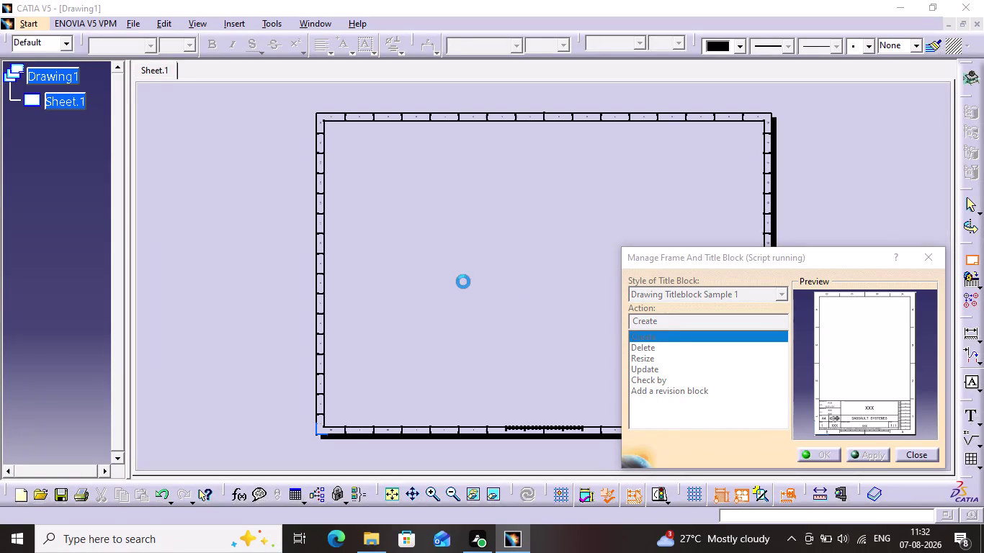
middle_drag(463, 282, 481, 165)
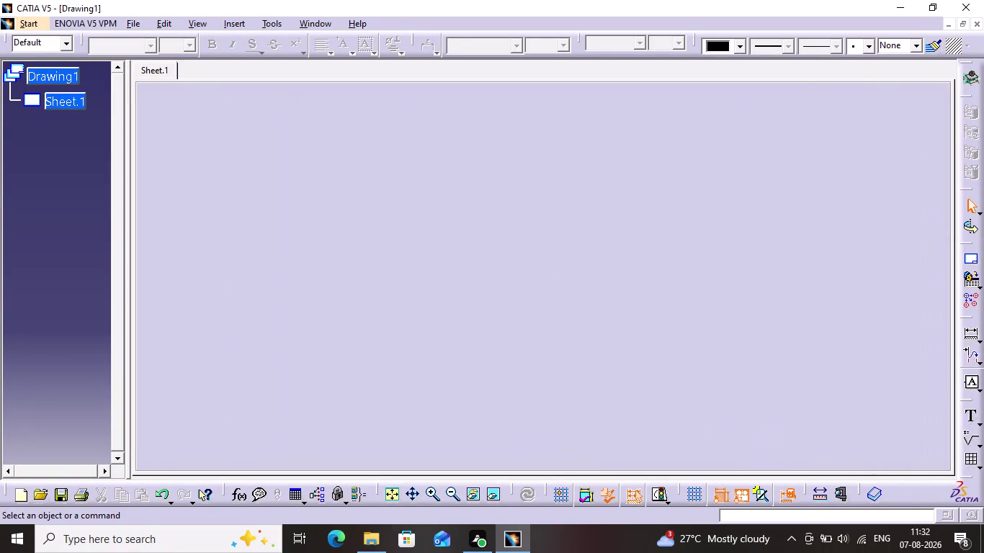
Pan to the title block and open its XXX title text in the Text Editor.
middle_drag(481, 165, 502, 62)
middle_drag(762, 380, 567, 169)
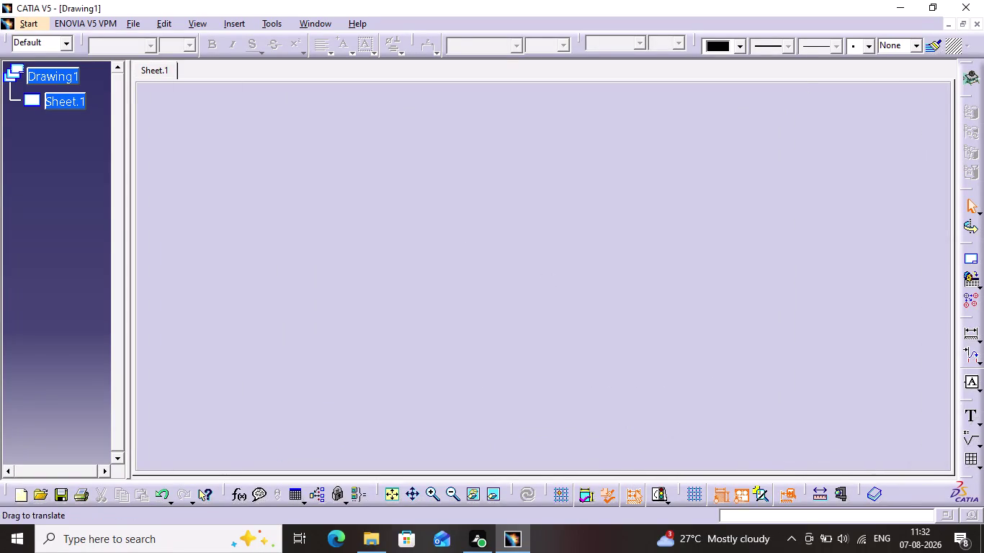
middle_drag(567, 168, 489, 136)
middle_drag(942, 391, 535, 185)
middle_drag(754, 361, 746, 322)
middle_drag(745, 322, 183, 82)
middle_drag(639, 249, 307, 87)
middle_drag(464, 208, 473, 204)
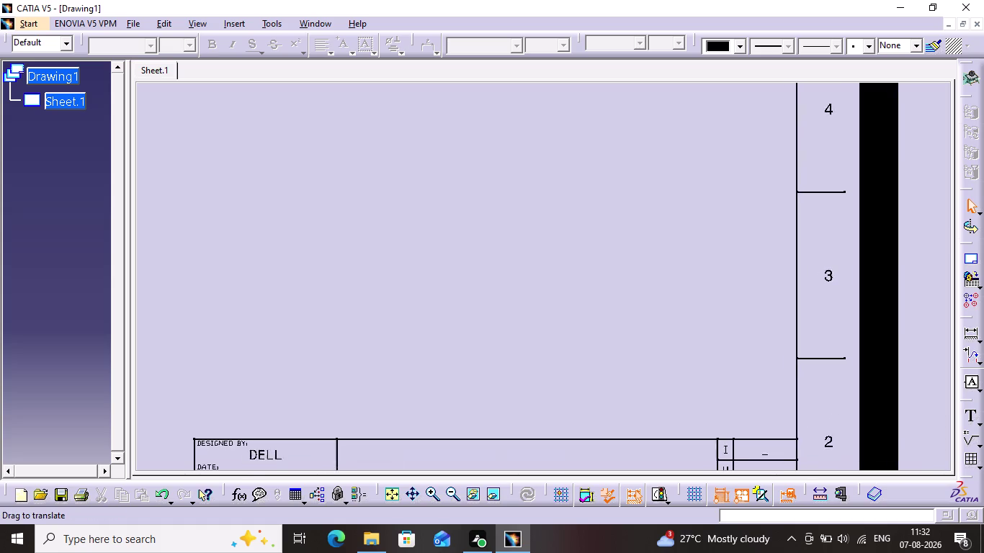
middle_drag(472, 204, 490, 99)
middle_drag(481, 257, 532, 117)
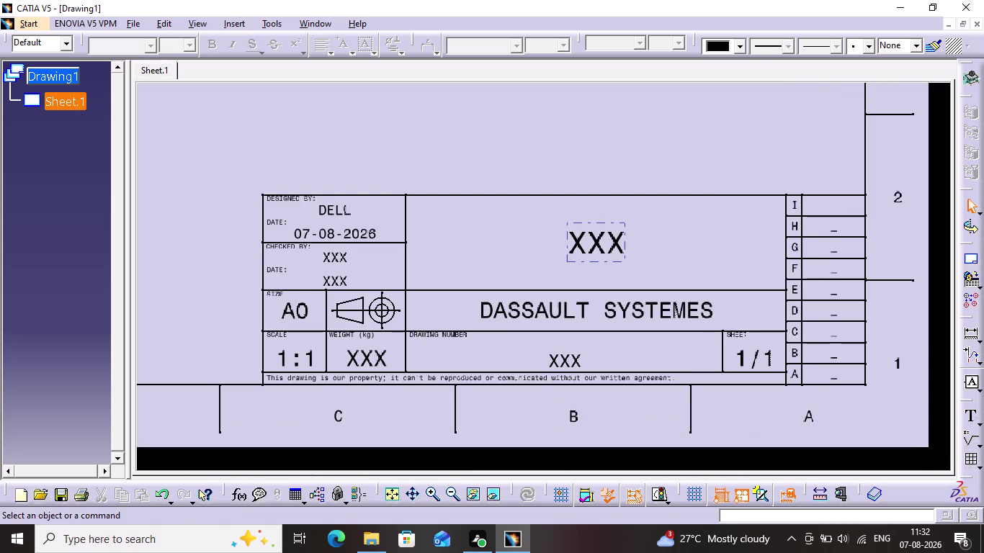
double_click(580, 237)
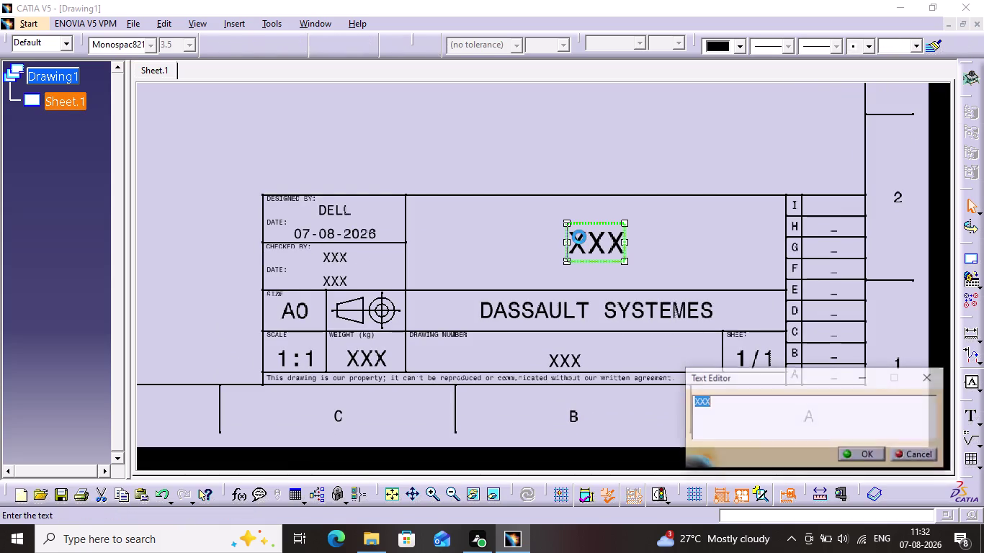
Change the title block title to 'Track Link'.
text(Tr)
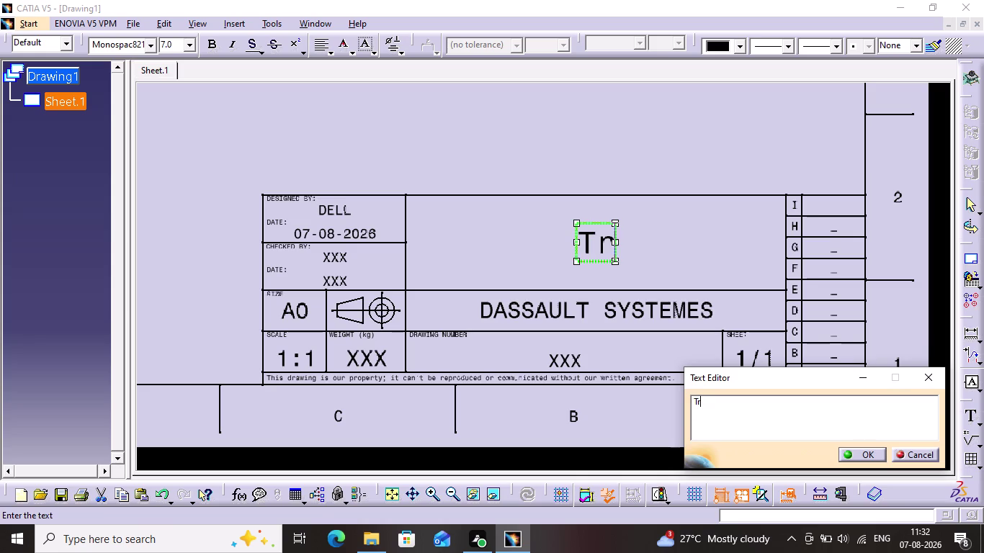
text(ac)
text(k)
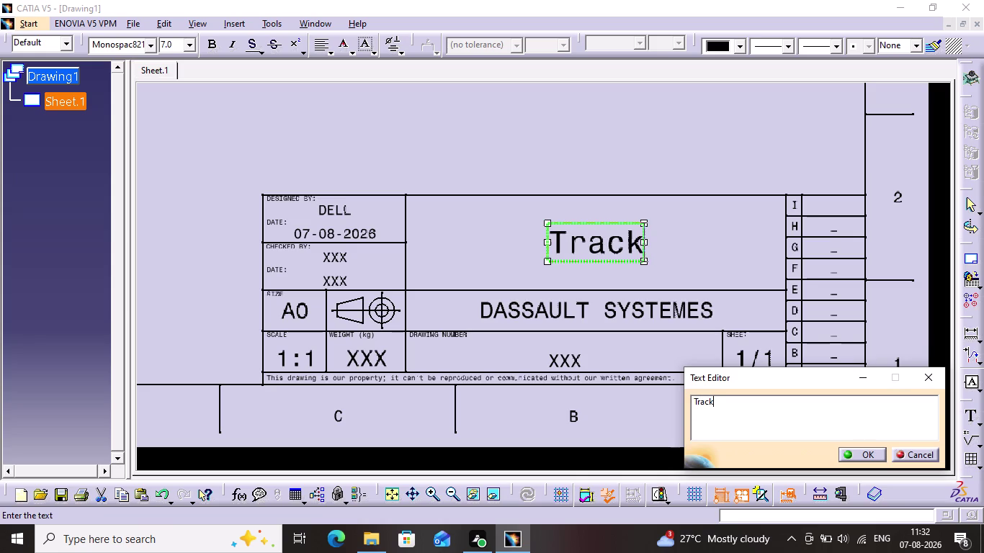
key(space)
text(L)
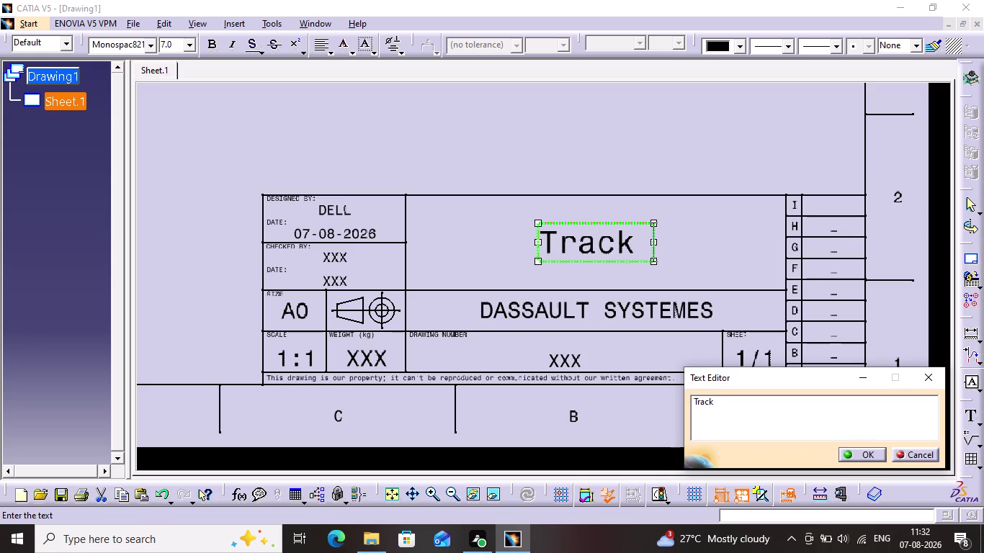
text(in)
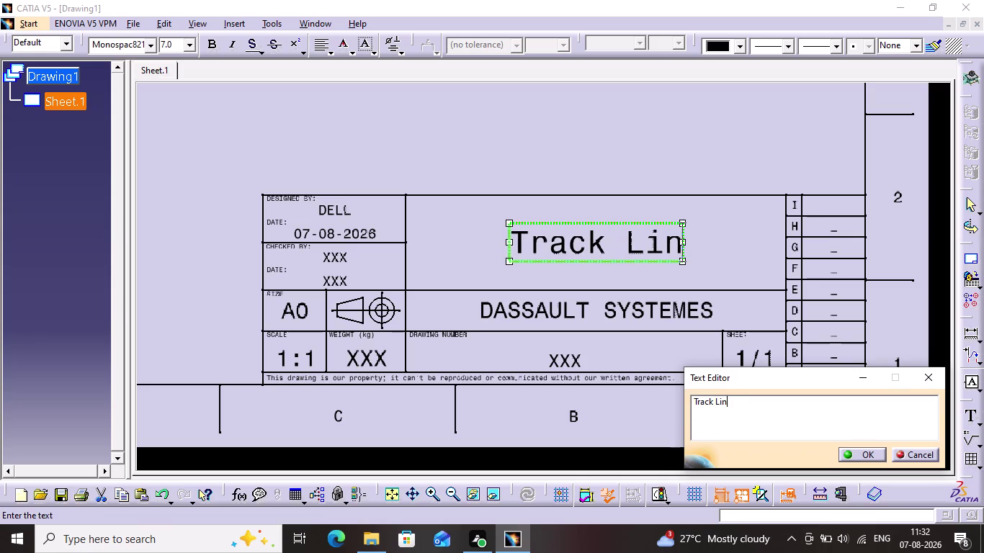
text(k)
key(space)
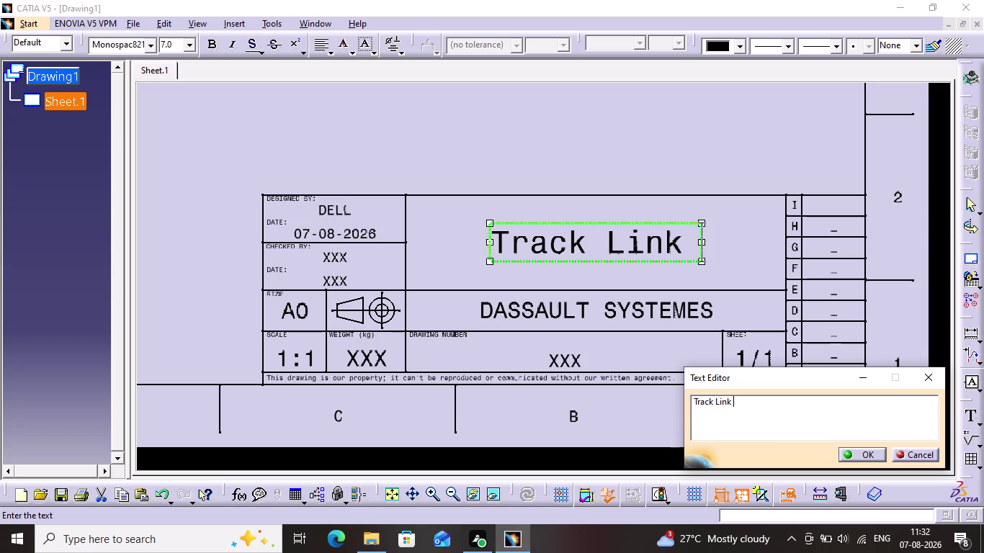
double_click(362, 212)
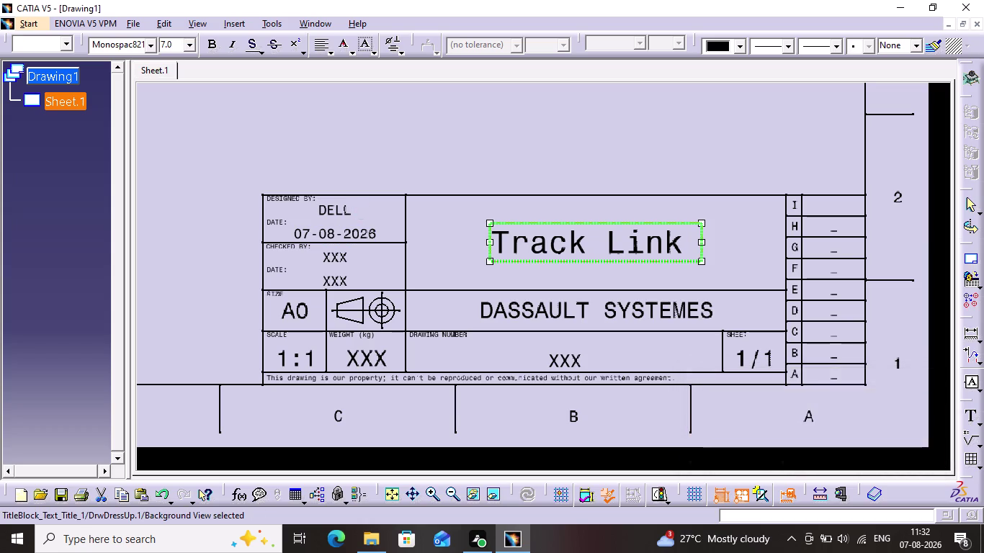
Change the designer name to 'suresh'.
double_click(334, 210)
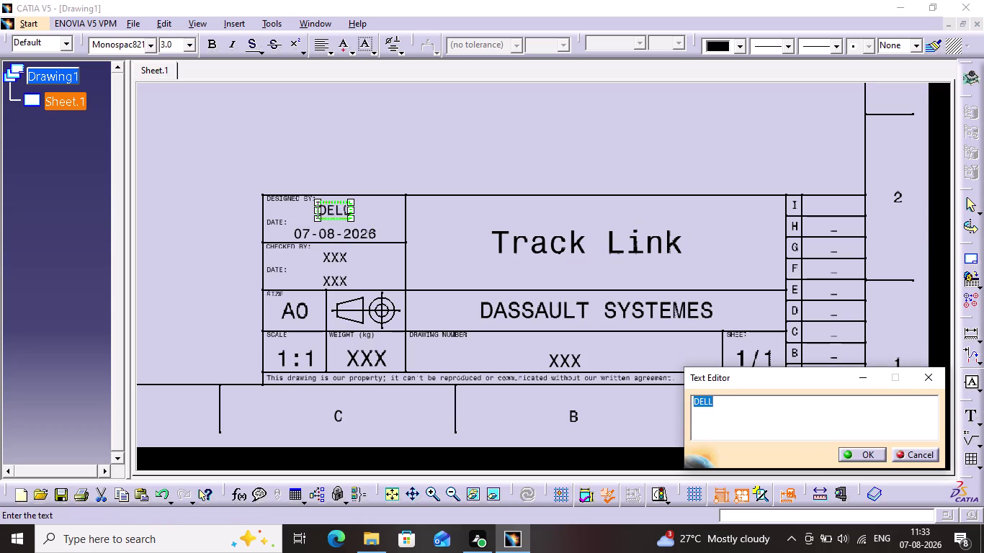
text(sur)
text(e)
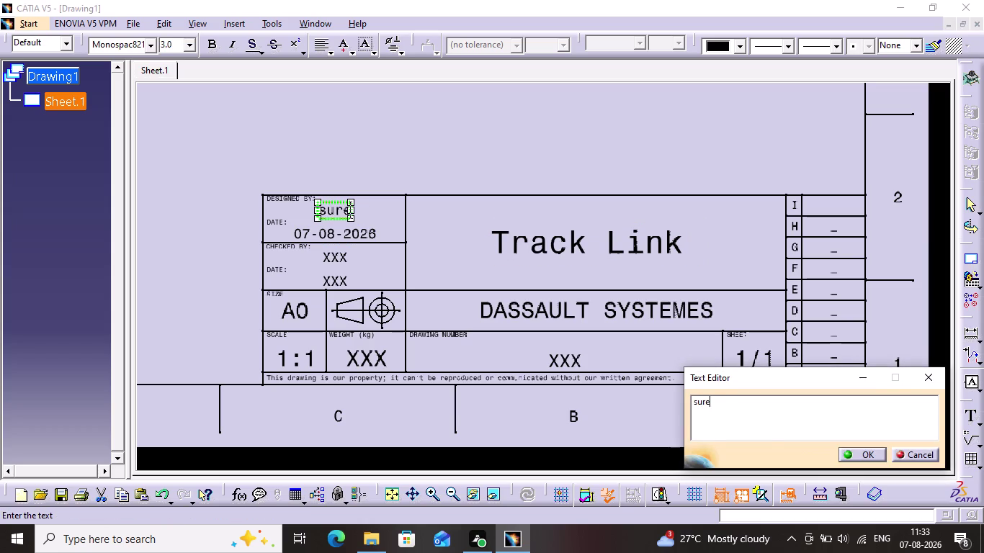
text(s)
key(h)
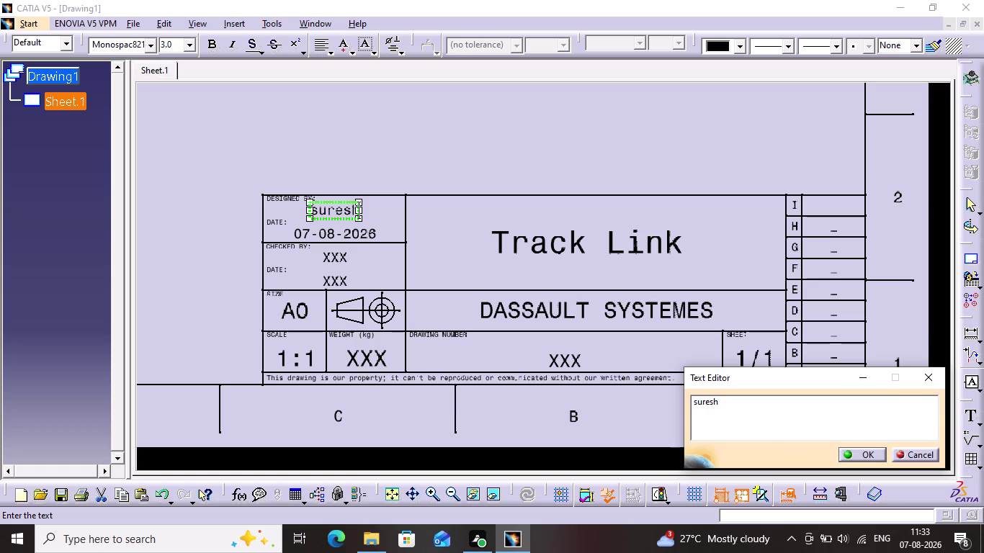
click(463, 224)
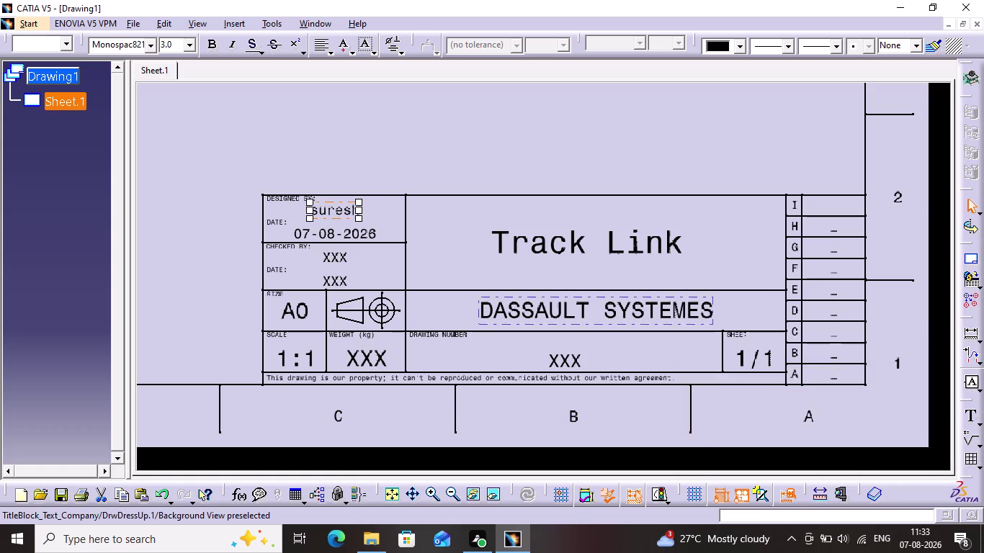
Set the drawing number to 1.
double_click(564, 364)
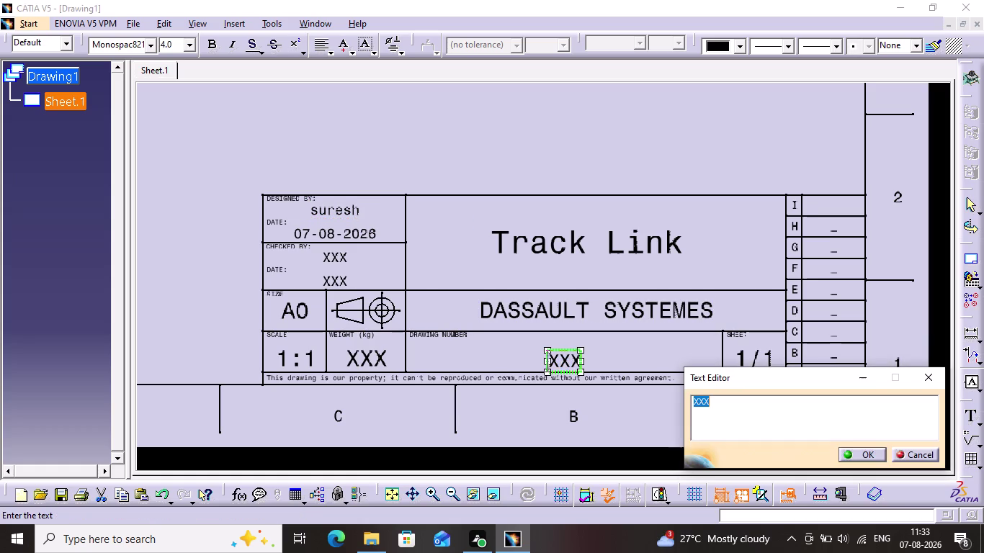
key(1)
key(Return)
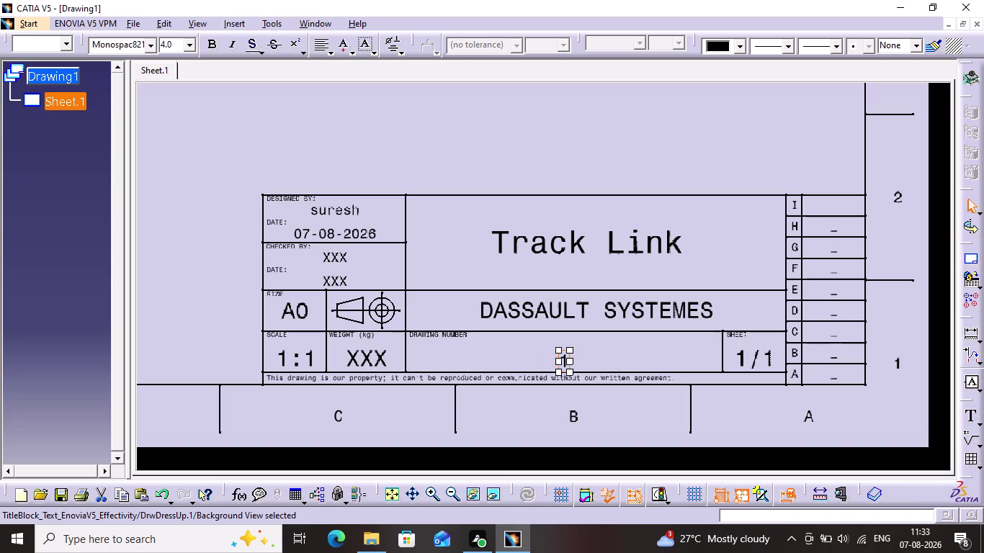
click(617, 163)
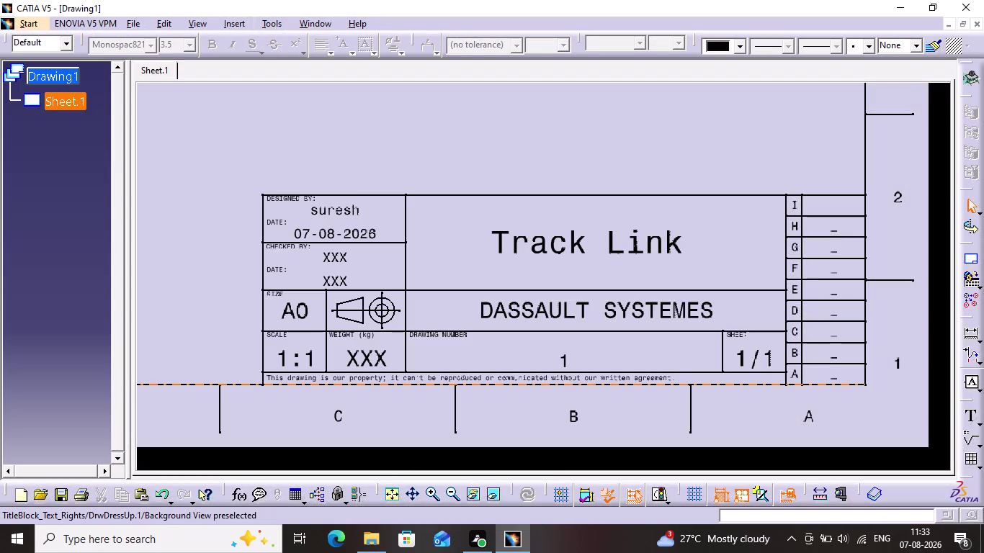
click(166, 26)
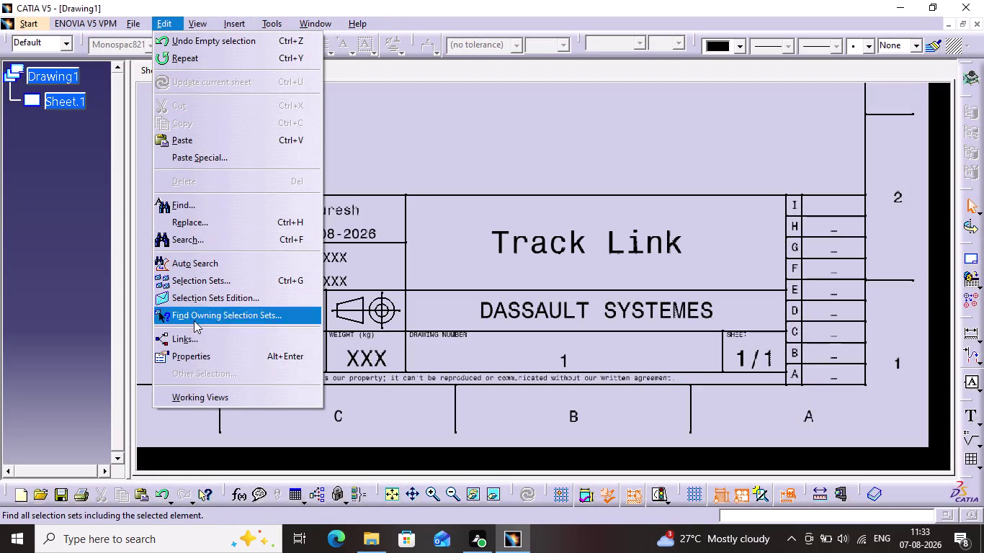
Leave the sheet background and return to the working views.
click(192, 395)
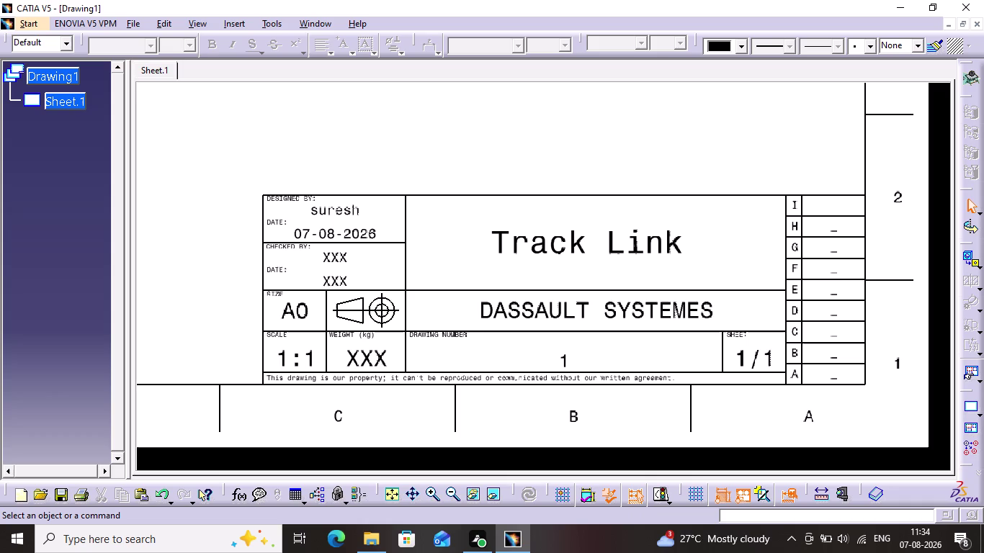
middle_drag(243, 159, 510, 271)
scroll(down, 3)
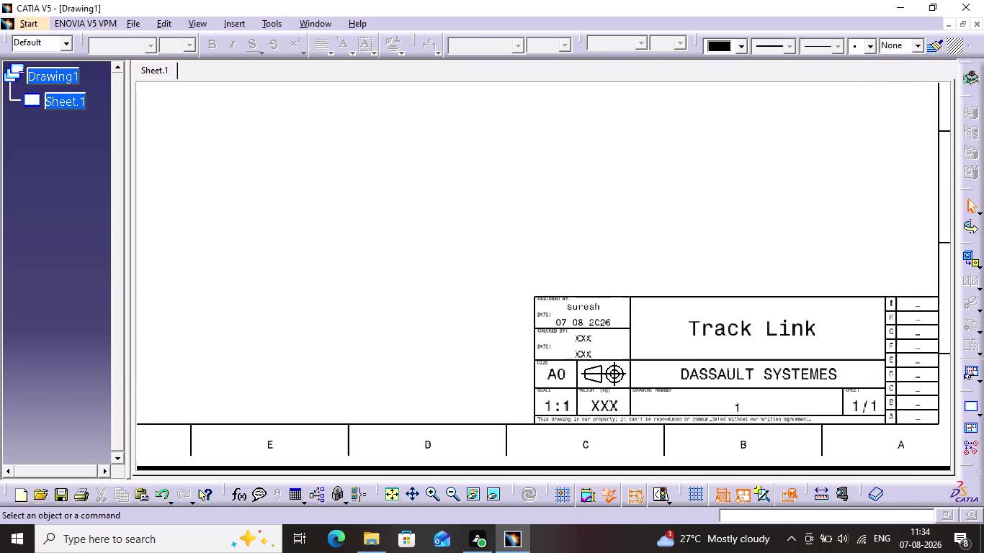
scroll(down, 3)
scroll(down, 3)
Zoom and pan to center the whole A0 sheet frame in view.
middle_drag(364, 215, 564, 318)
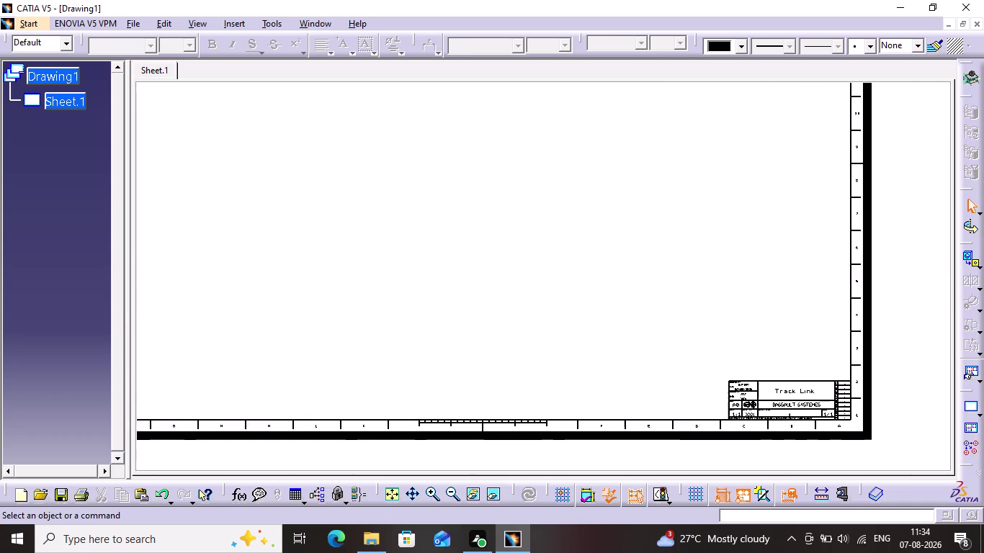
middle_drag(563, 318, 609, 388)
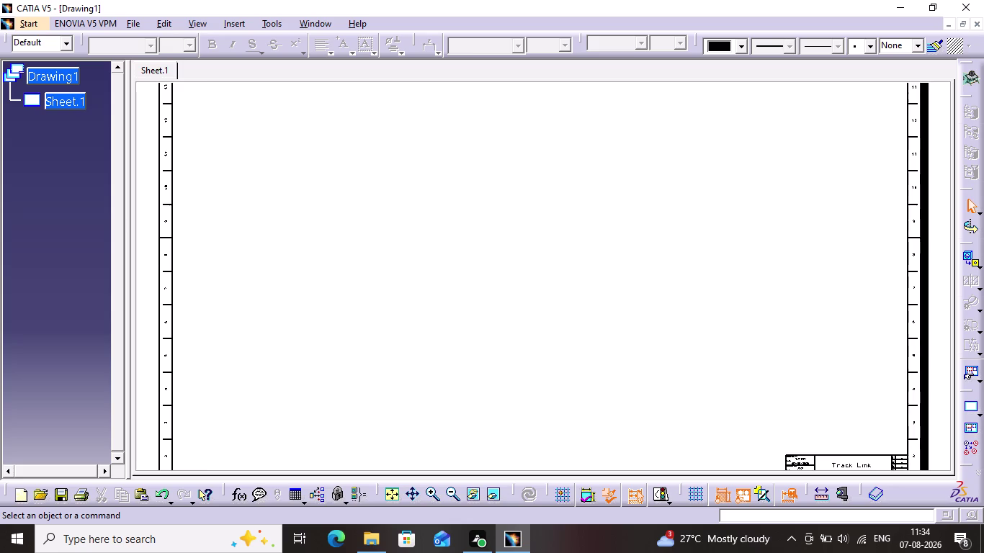
scroll(down, 3)
scroll(up, 3)
scroll(down, 3)
scroll(up, 3)
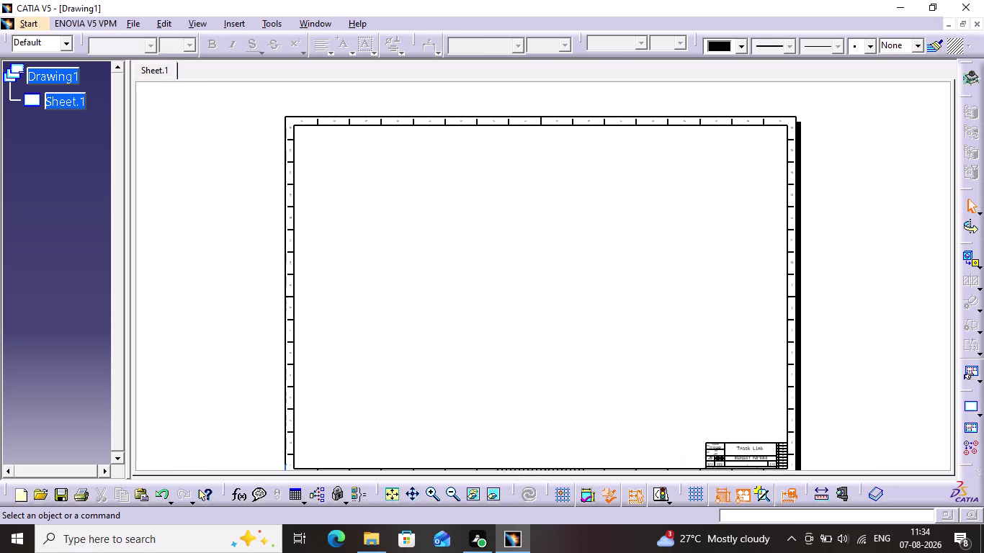
scroll(up, 3)
scroll(up, 3)
middle_drag(544, 331, 534, 281)
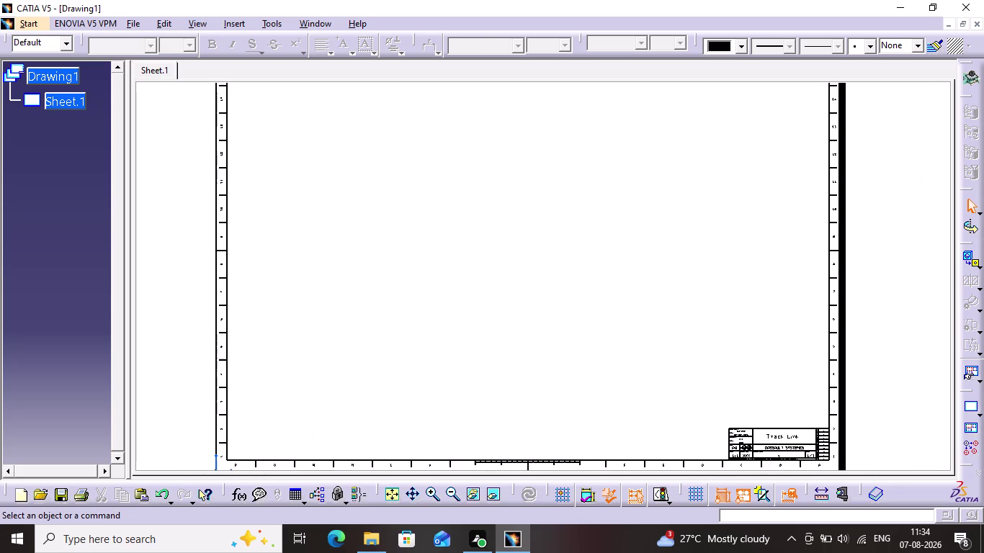
middle_drag(533, 281, 531, 288)
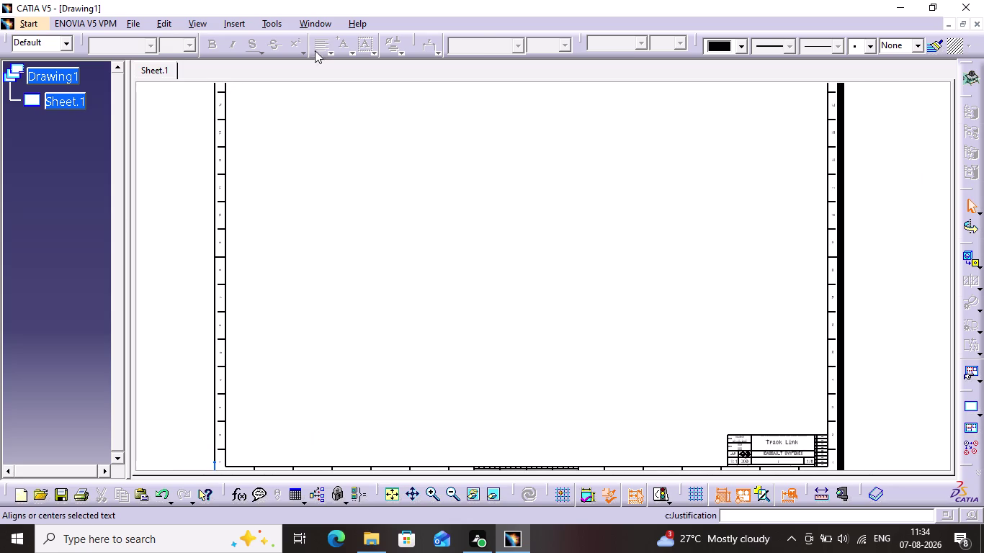
click(319, 22)
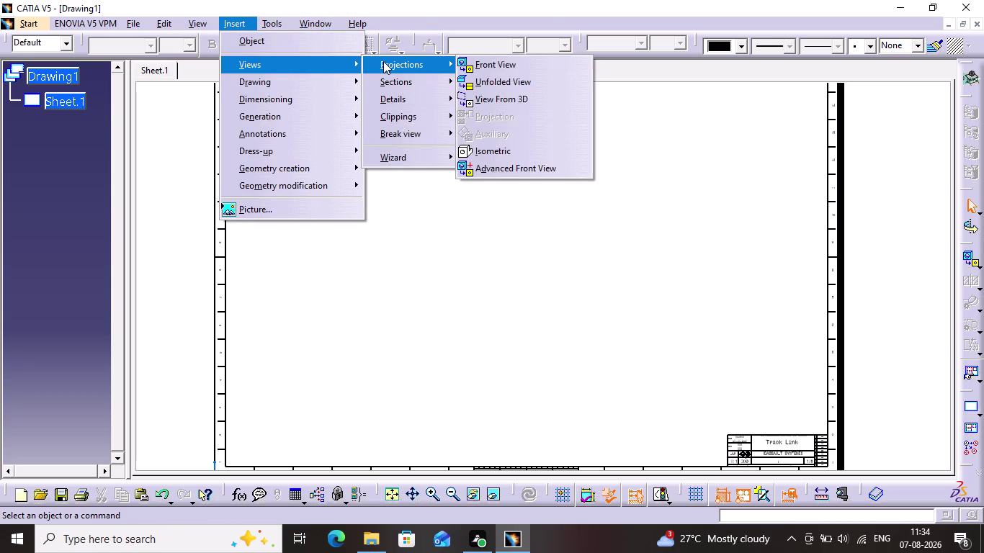
Place a 1:1 front view of Track Link.CATPart, from its flat face, on Sheet.1.
click(489, 62)
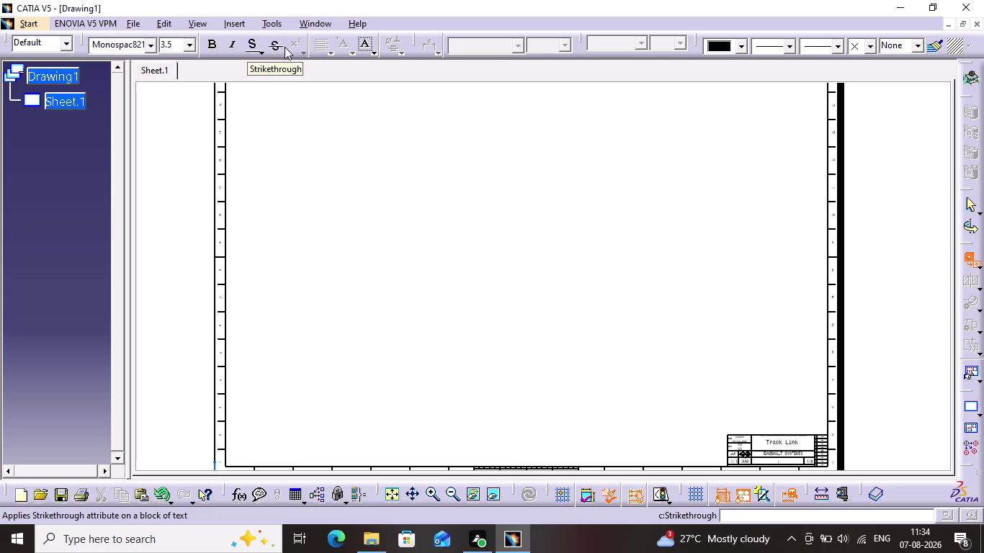
click(225, 25)
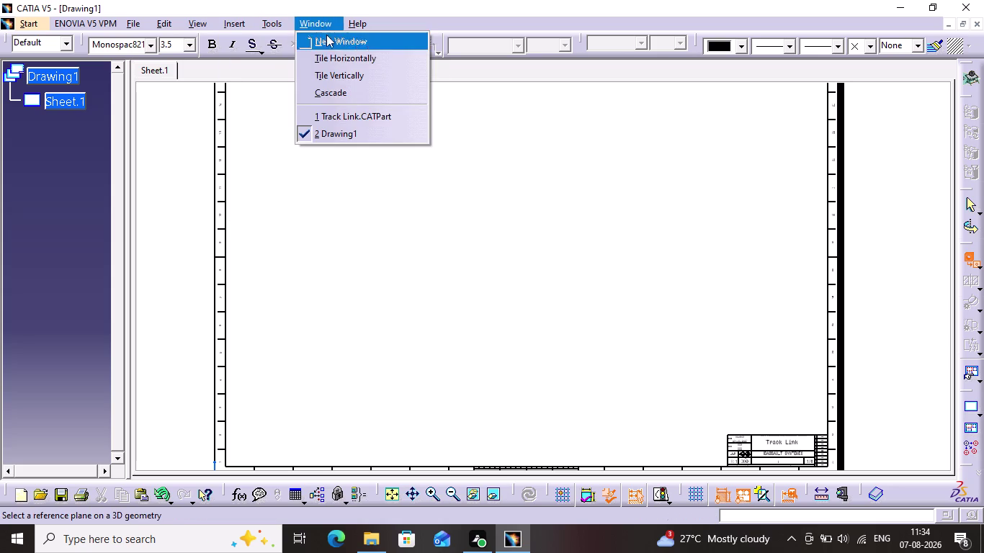
click(342, 118)
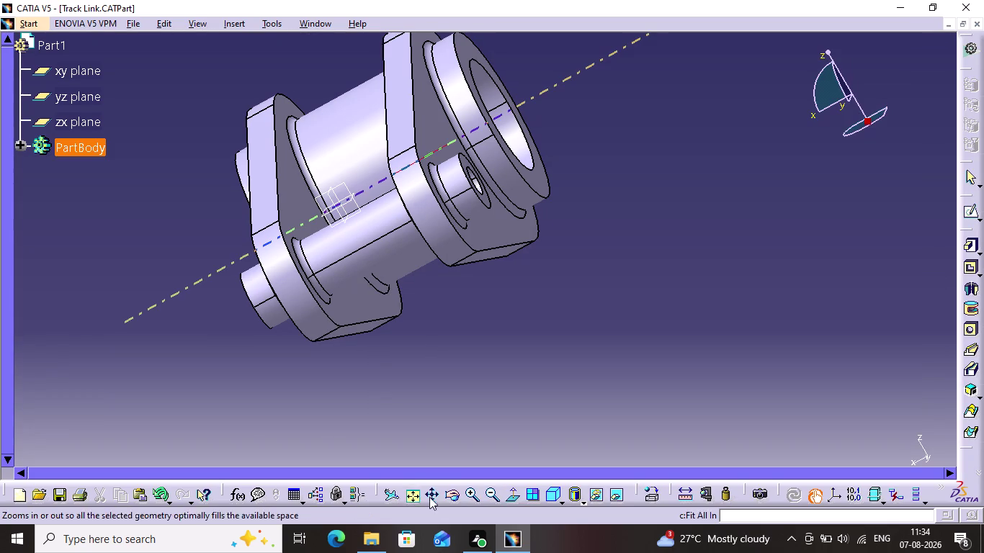
click(456, 493)
middle_drag(366, 392, 422, 371)
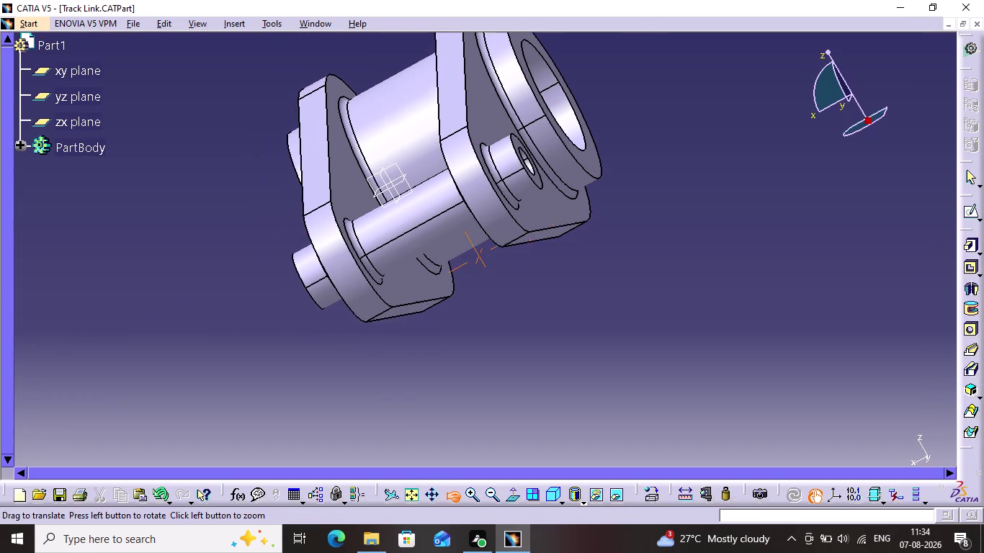
middle_drag(423, 371, 445, 396)
drag(377, 361, 572, 267)
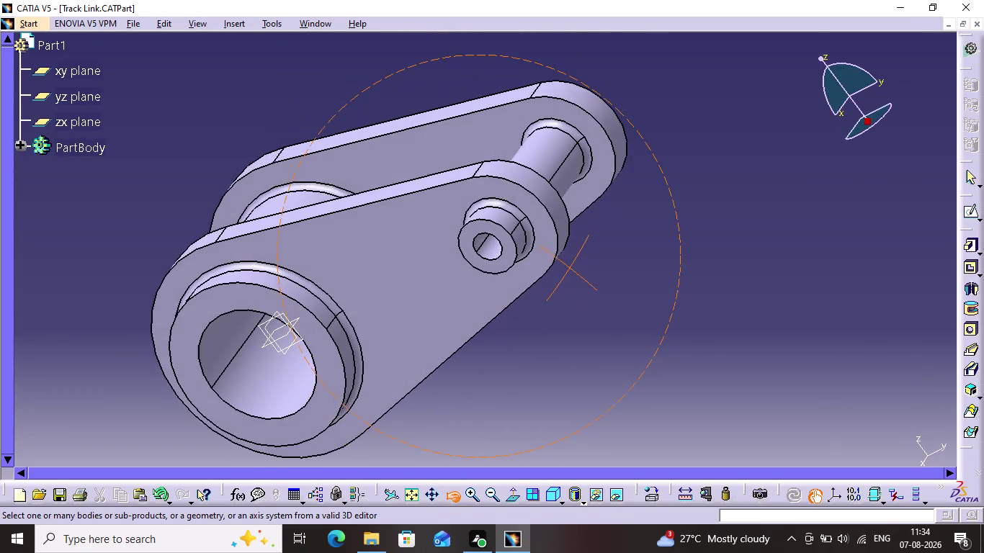
drag(571, 266, 578, 261)
click(445, 283)
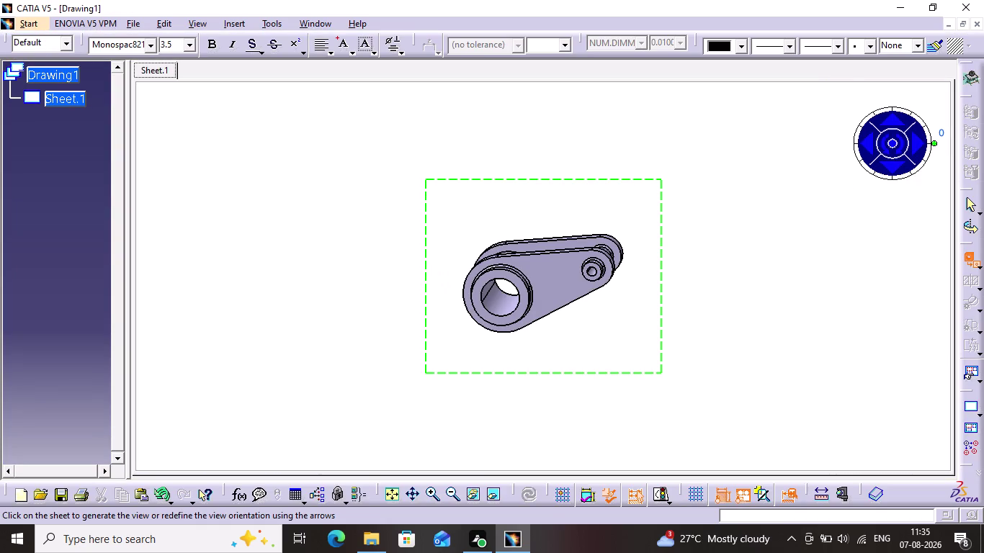
click(552, 158)
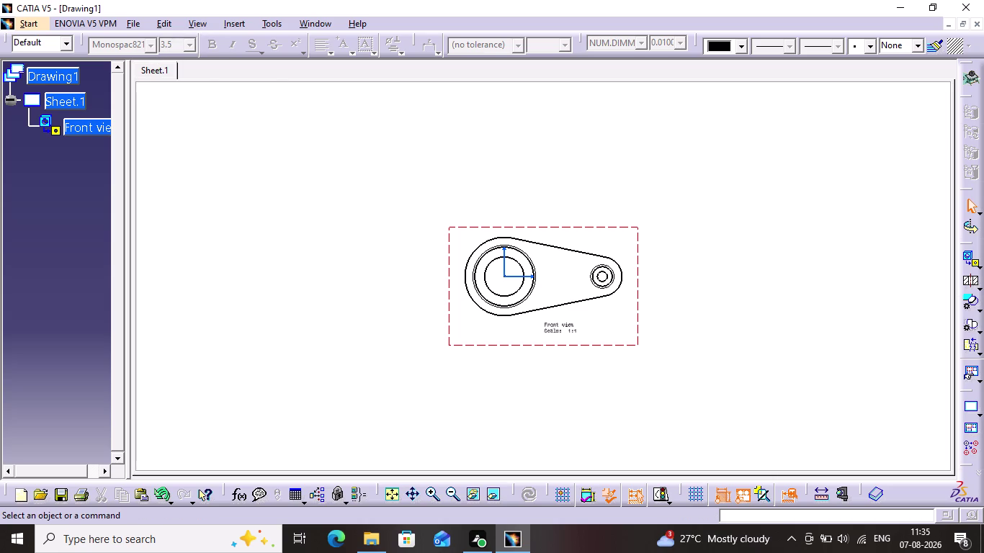
click(415, 186)
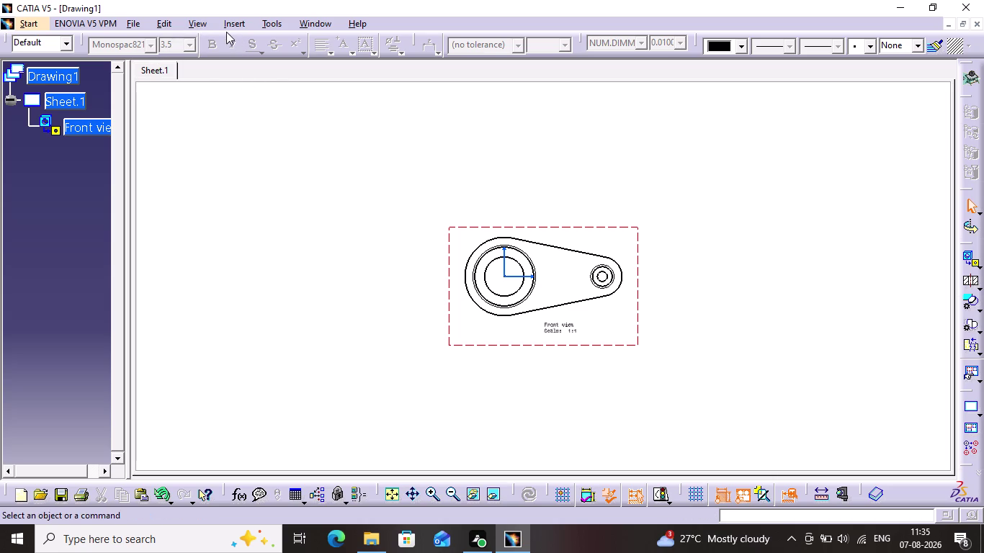
Cut offset section A-A through both hole centres and place the section view.
click(232, 28)
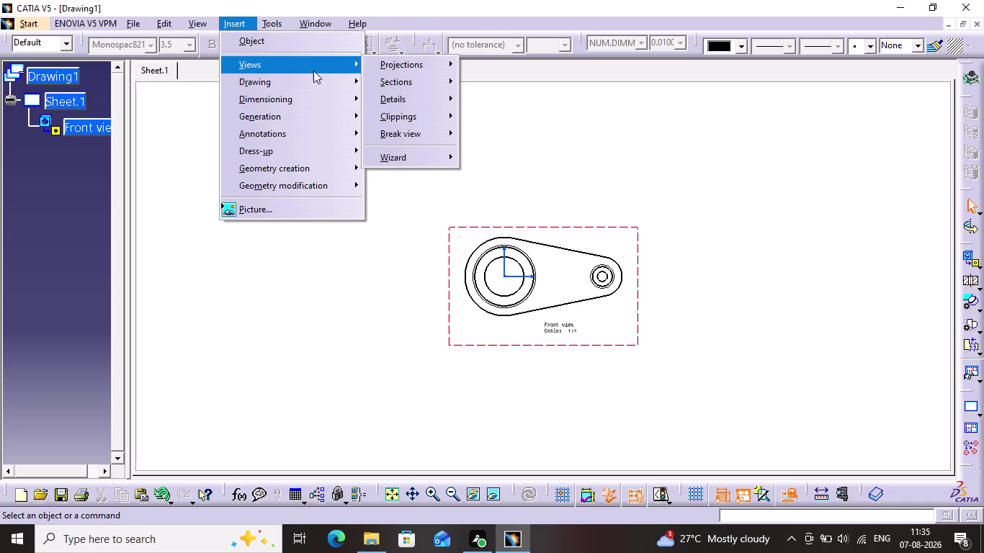
click(471, 74)
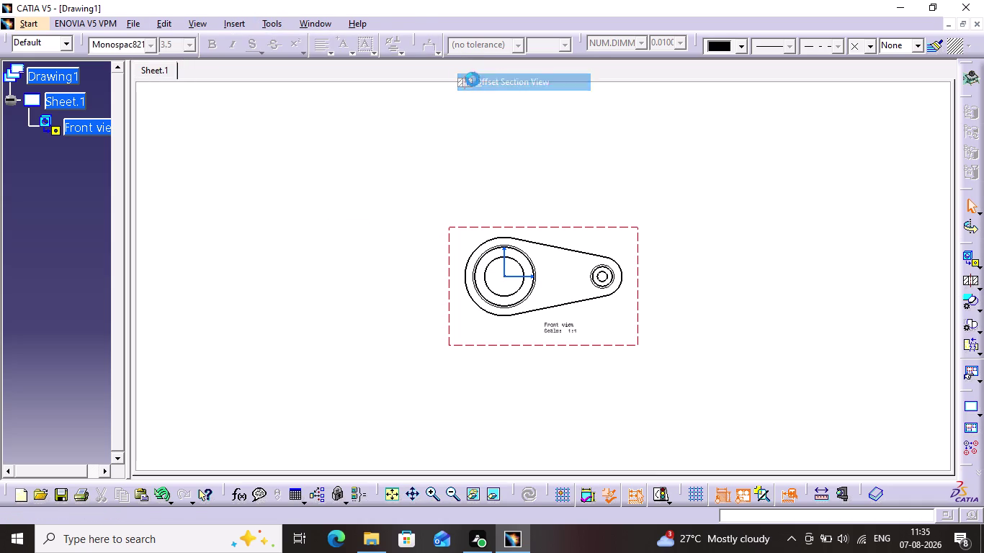
click(450, 275)
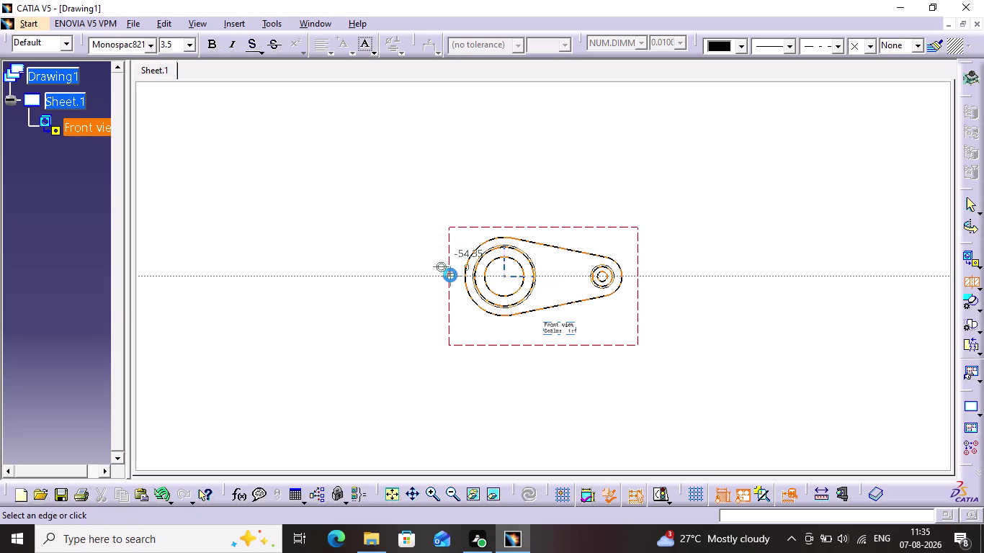
click(638, 279)
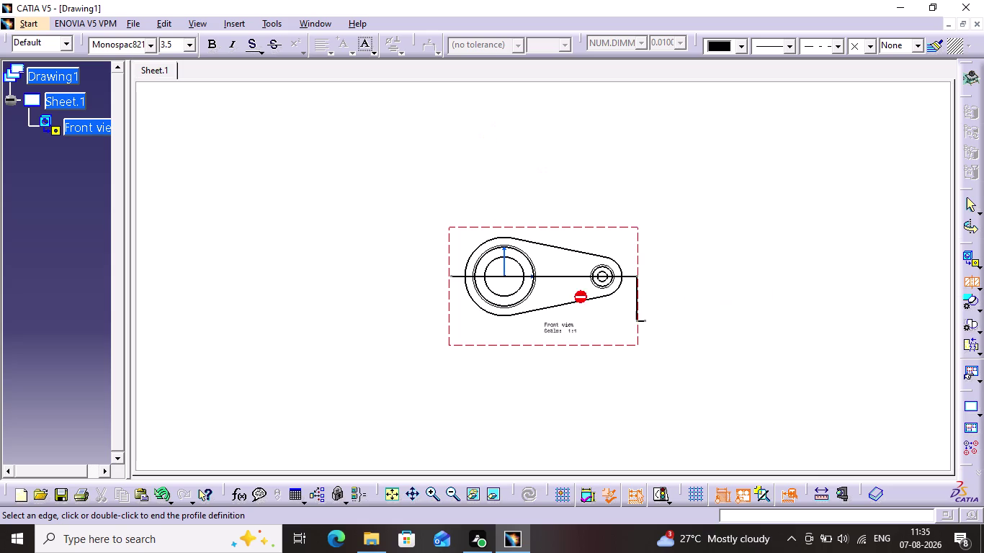
right_click(573, 274)
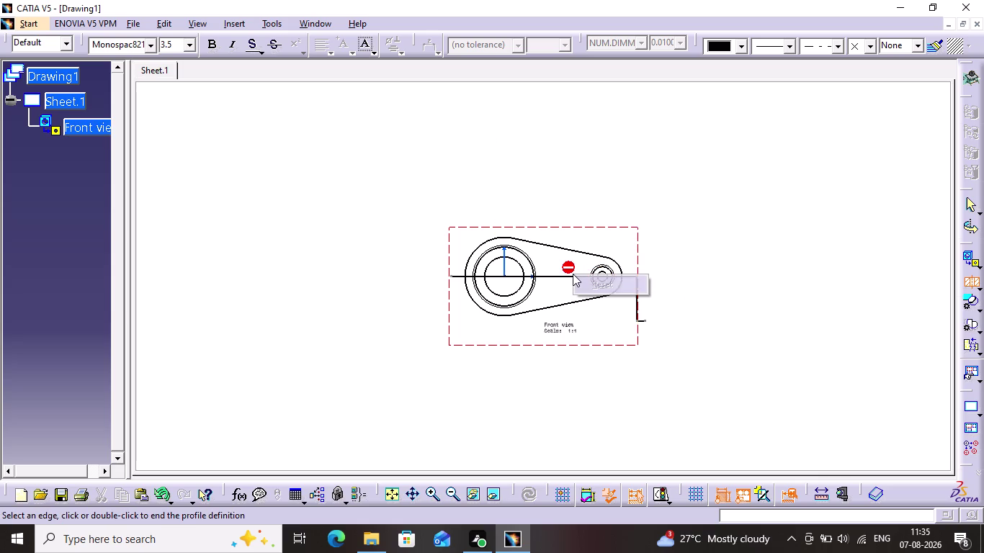
double_click(551, 274)
double_click(550, 274)
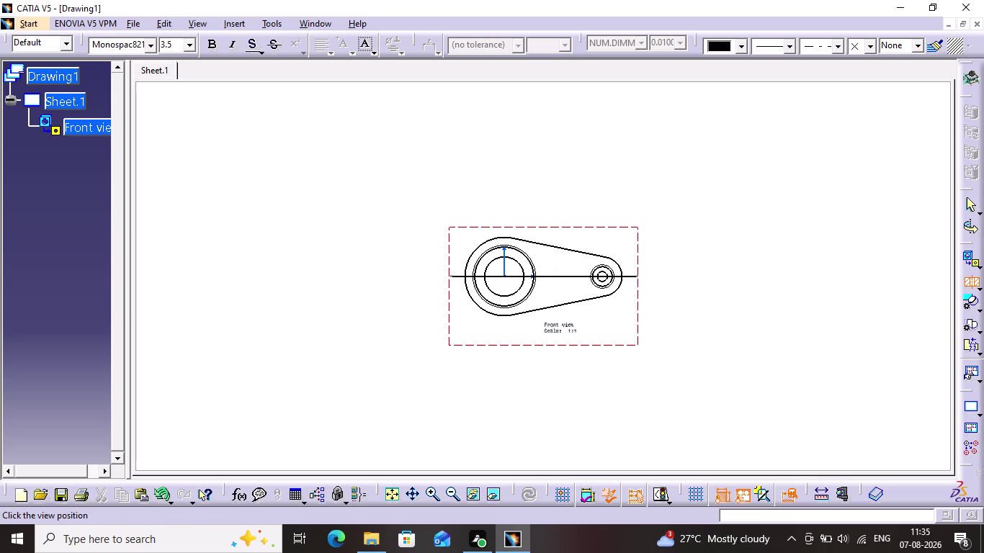
drag(550, 274, 536, 176)
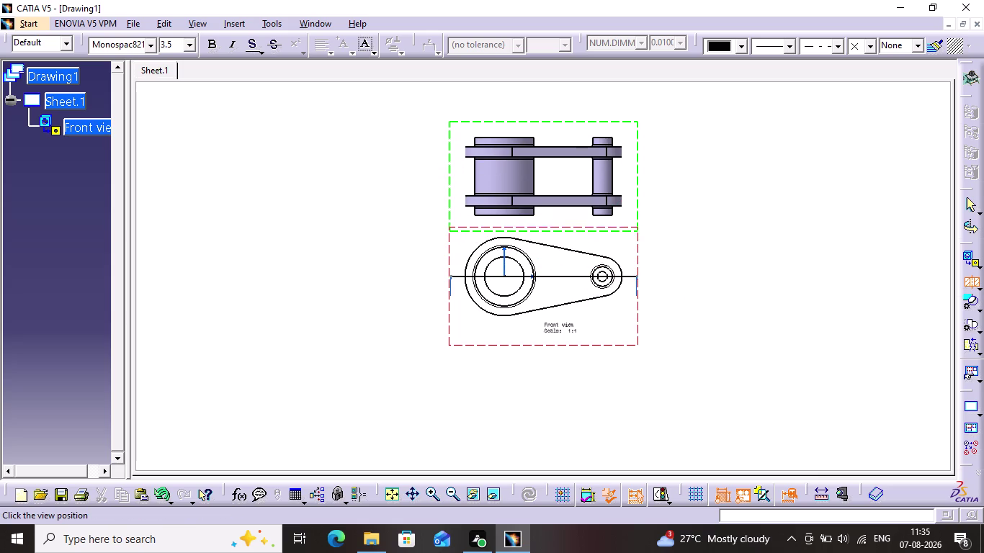
click(497, 158)
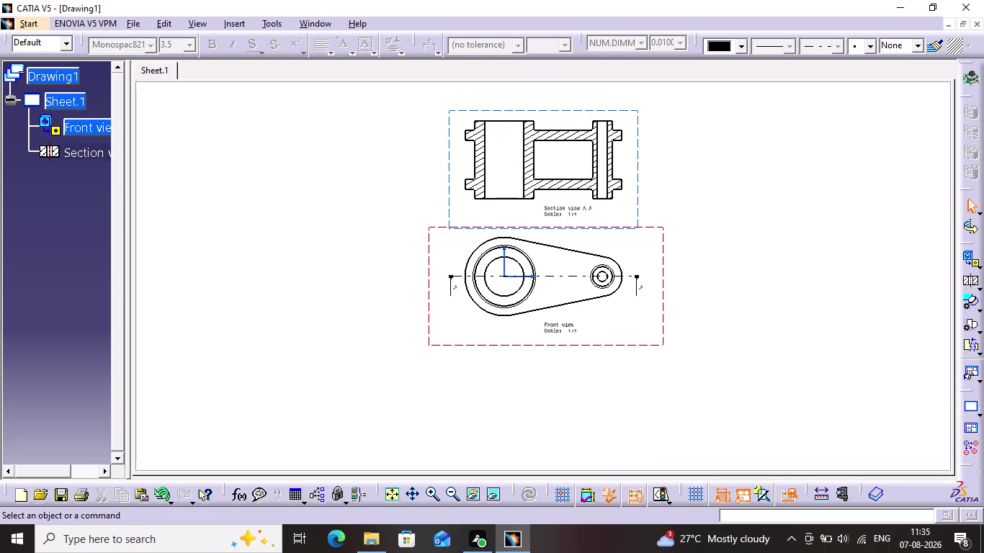
Move section view A-A below the front view.
drag(448, 159, 309, 400)
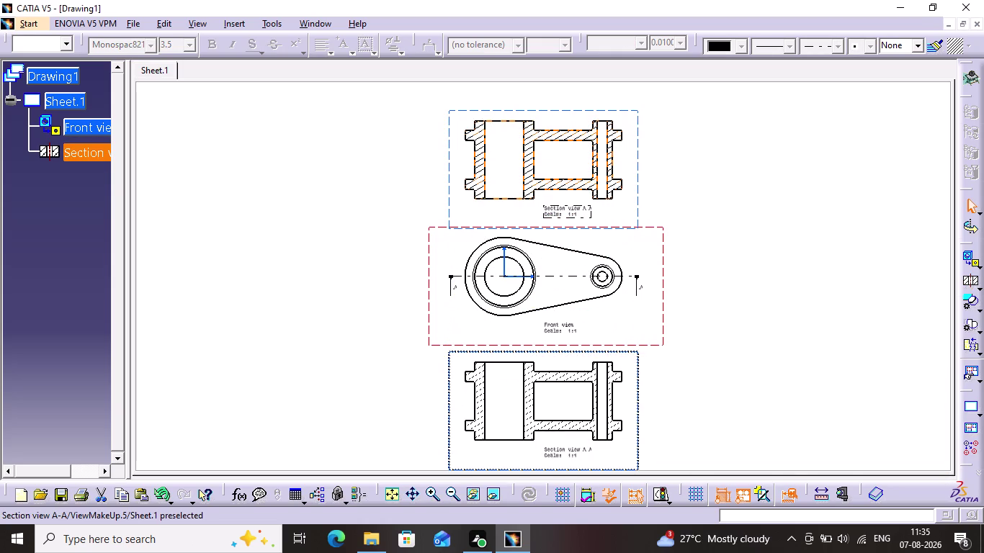
drag(309, 400, 314, 407)
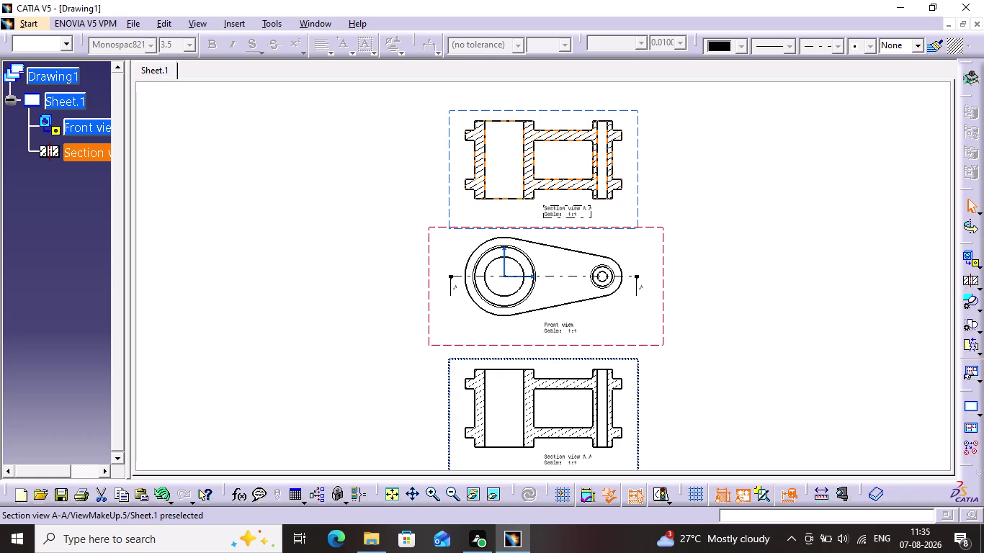
drag(315, 407, 317, 406)
click(308, 391)
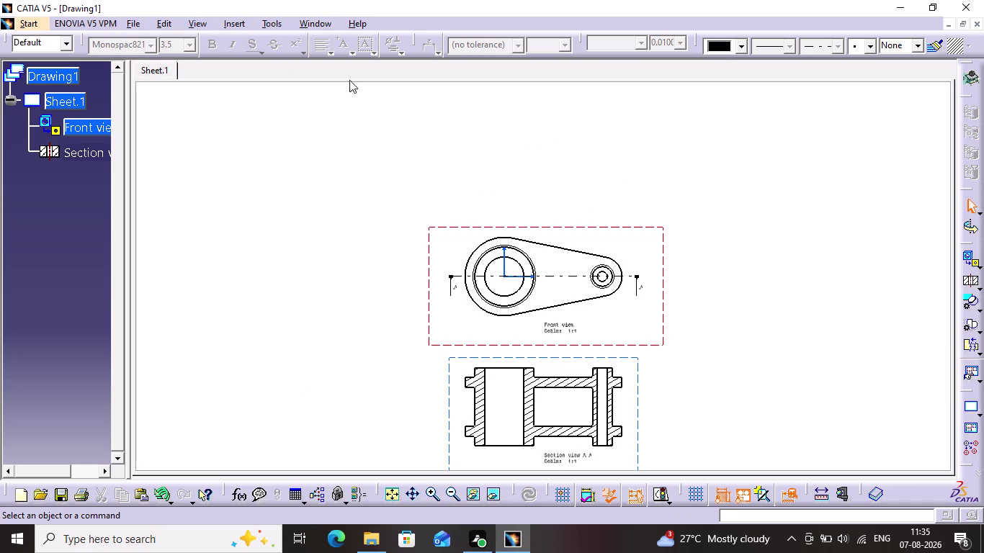
click(306, 22)
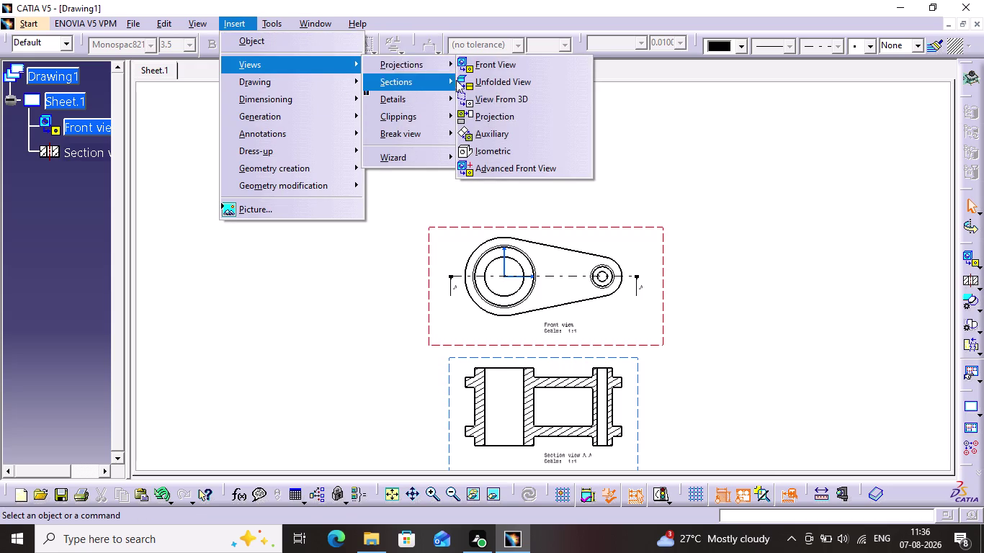
click(490, 147)
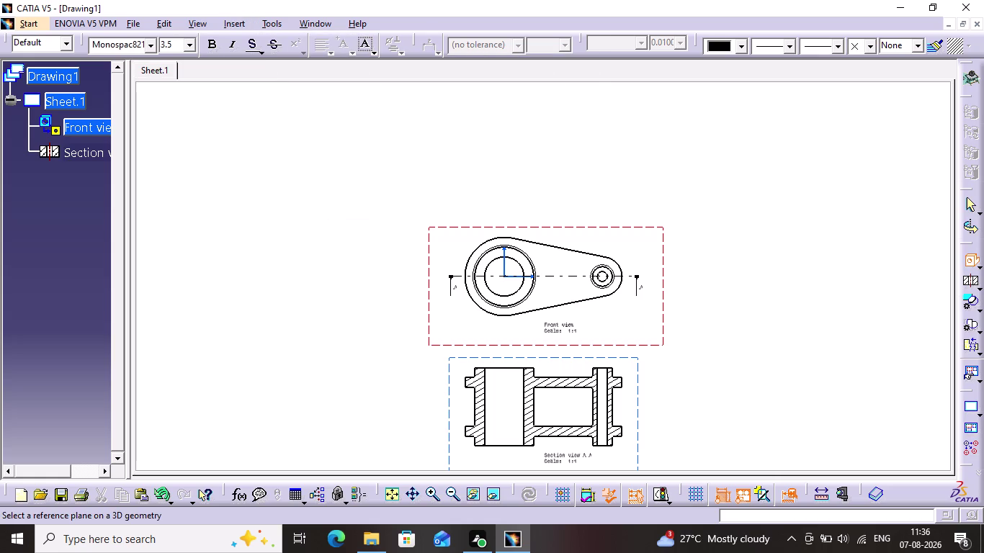
click(318, 25)
click(352, 122)
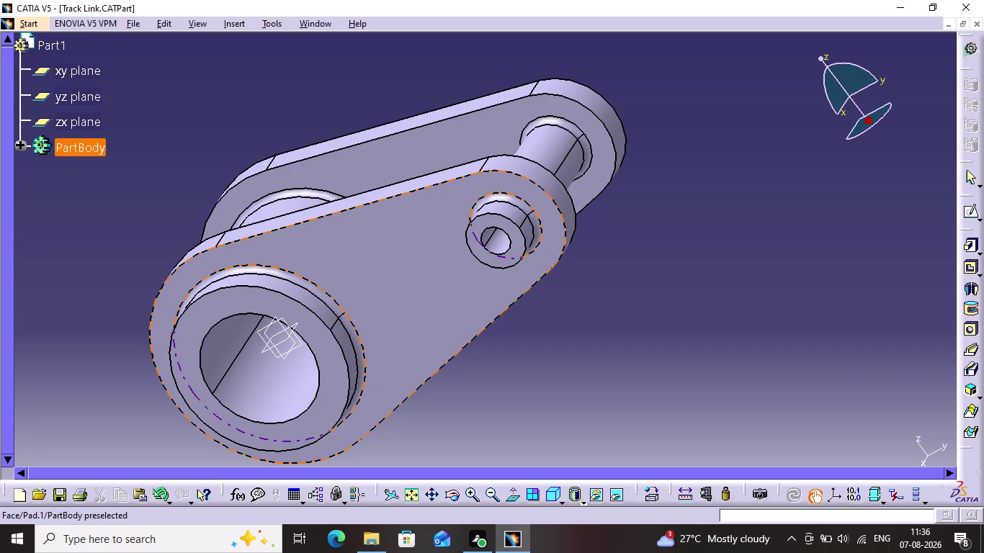
click(292, 197)
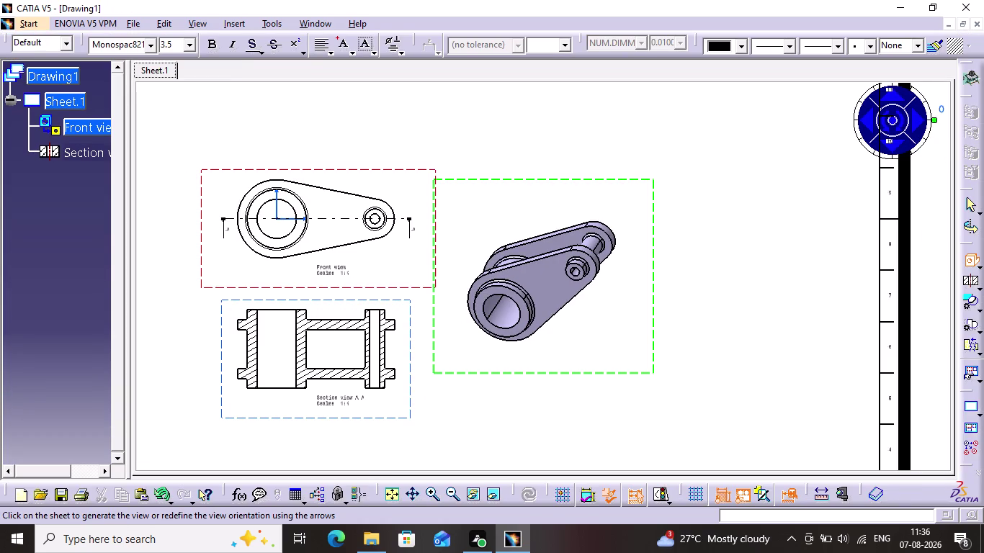
drag(581, 265, 609, 282)
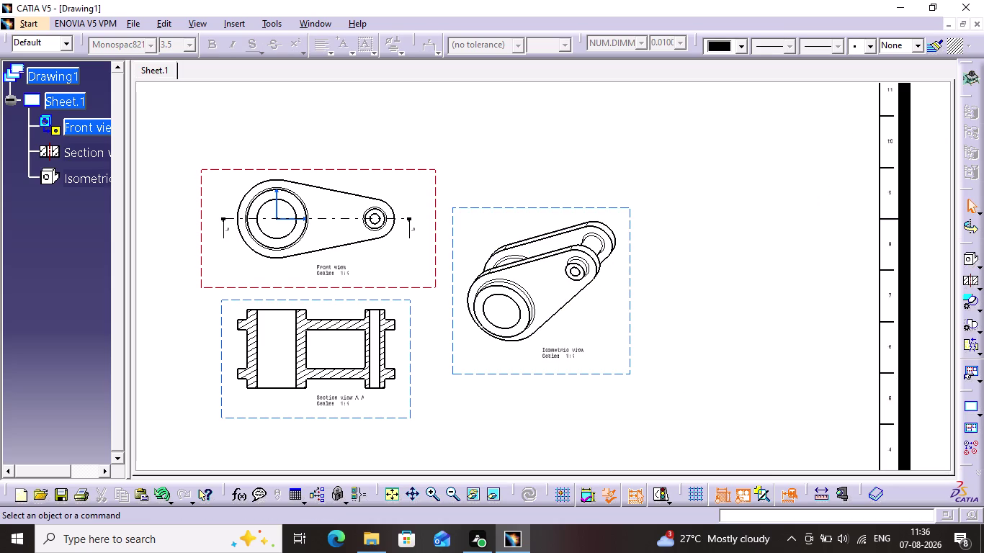
double_click(606, 264)
right_click(604, 263)
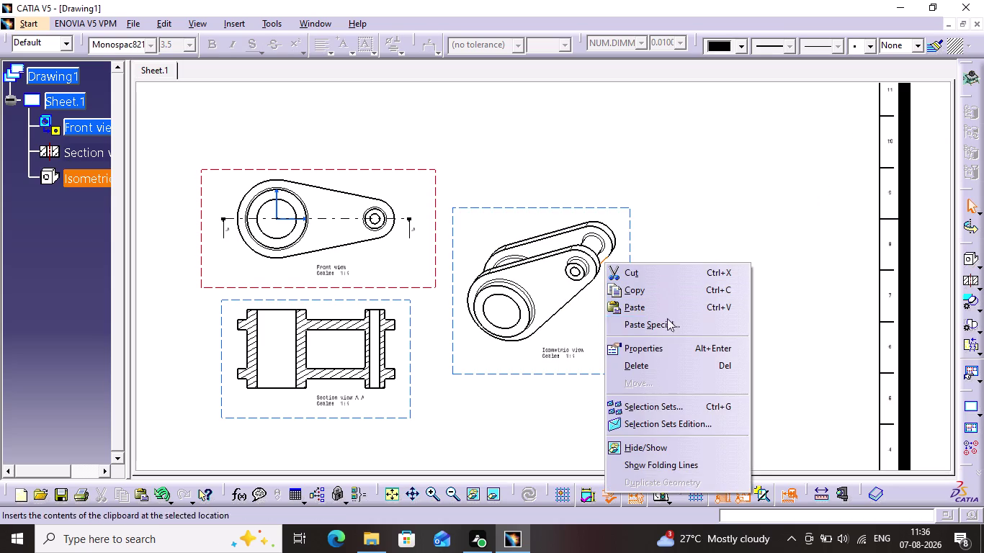
click(662, 373)
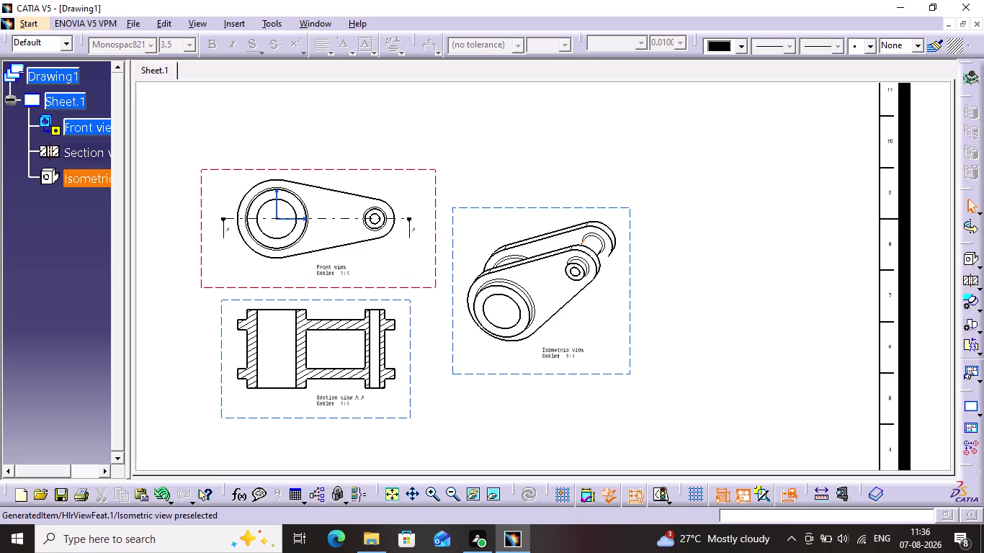
right_click(579, 211)
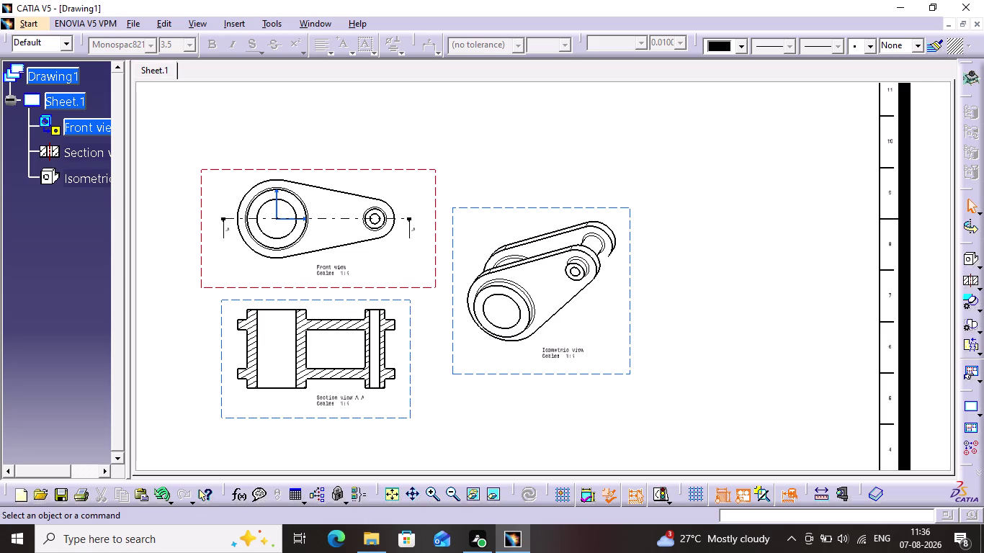
click(627, 280)
right_click(628, 279)
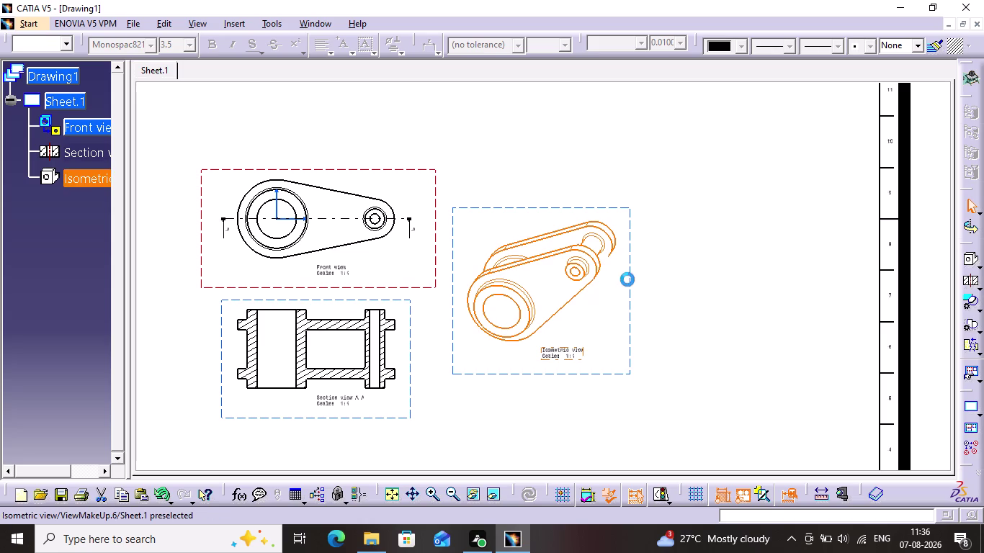
click(671, 318)
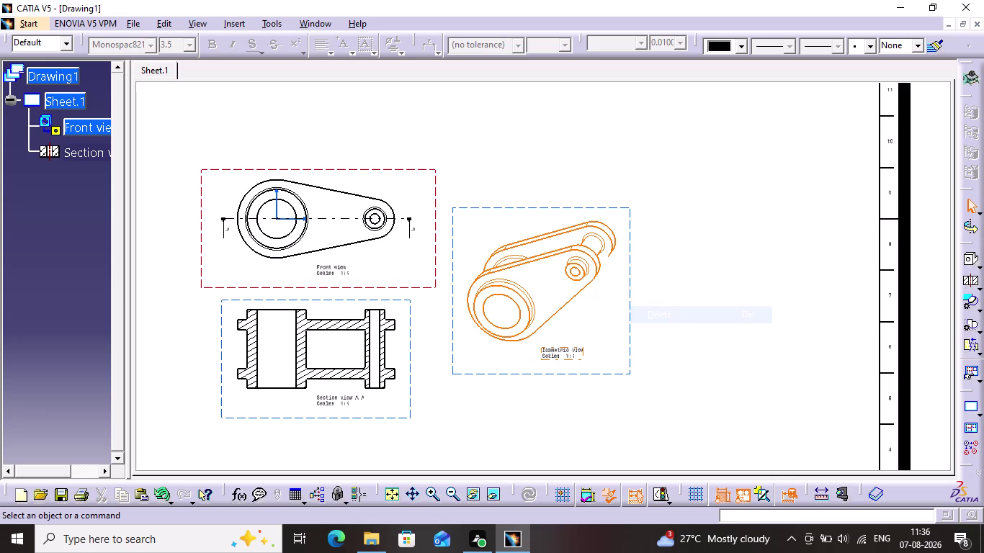
click(235, 22)
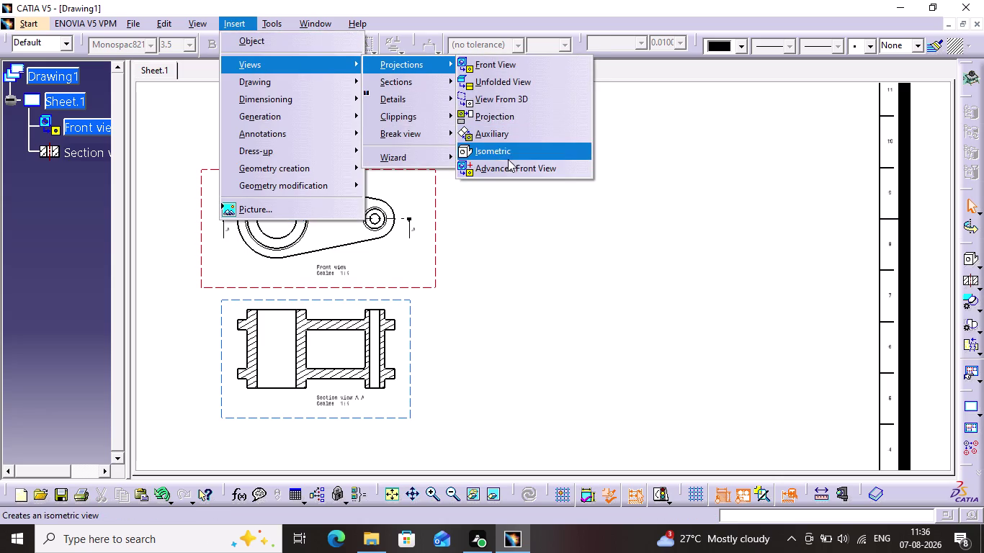
Add an isometric Track Link view showing both plates, placed right of the front view.
click(509, 157)
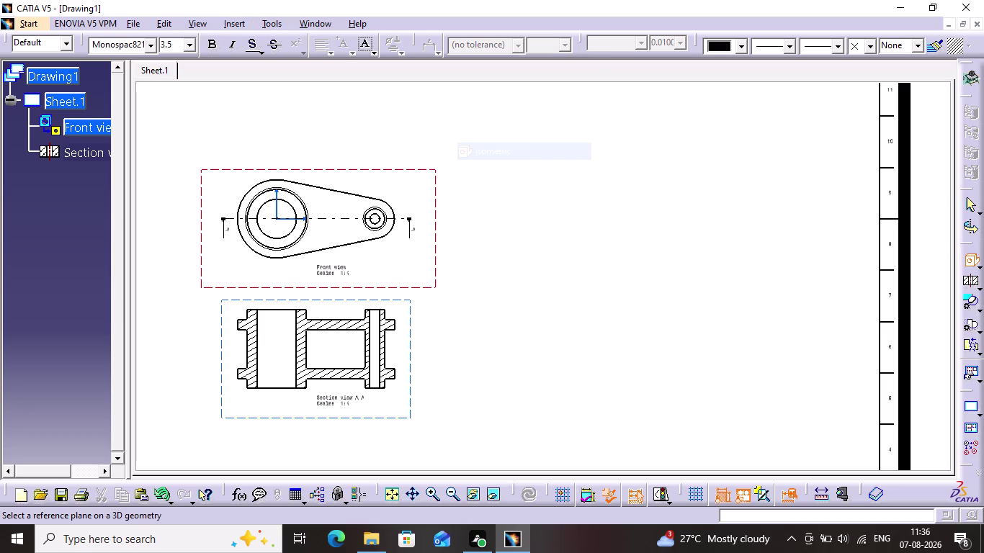
click(308, 16)
click(310, 20)
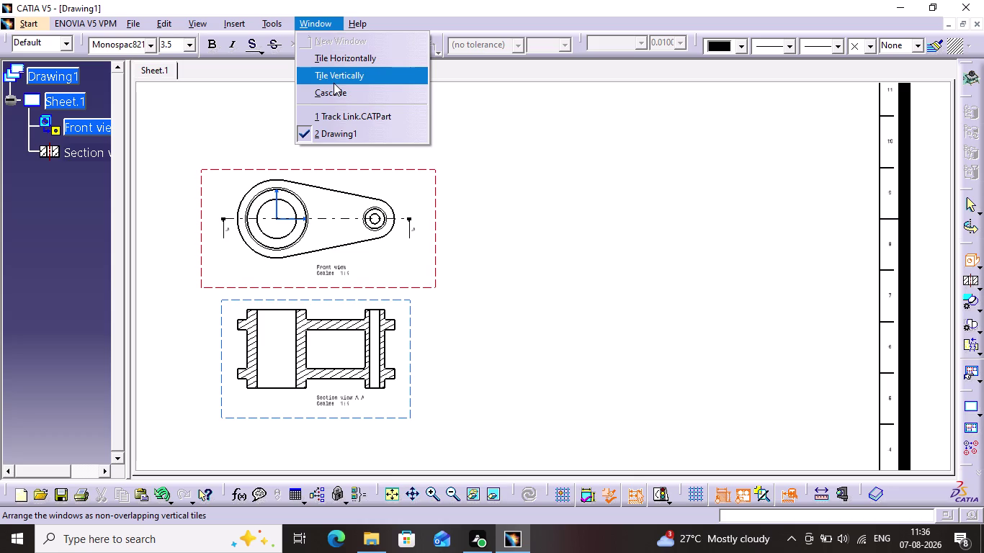
click(336, 115)
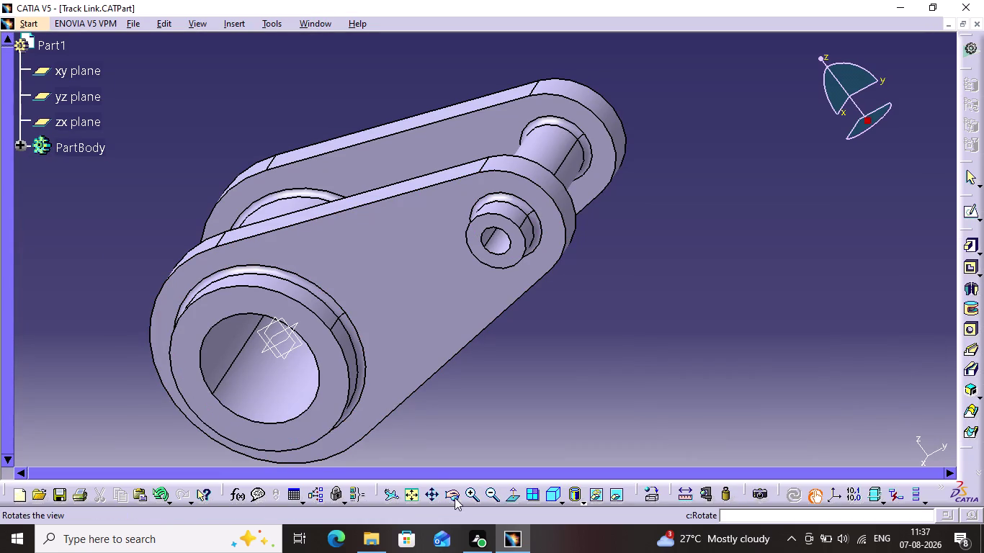
click(455, 498)
drag(575, 262, 611, 317)
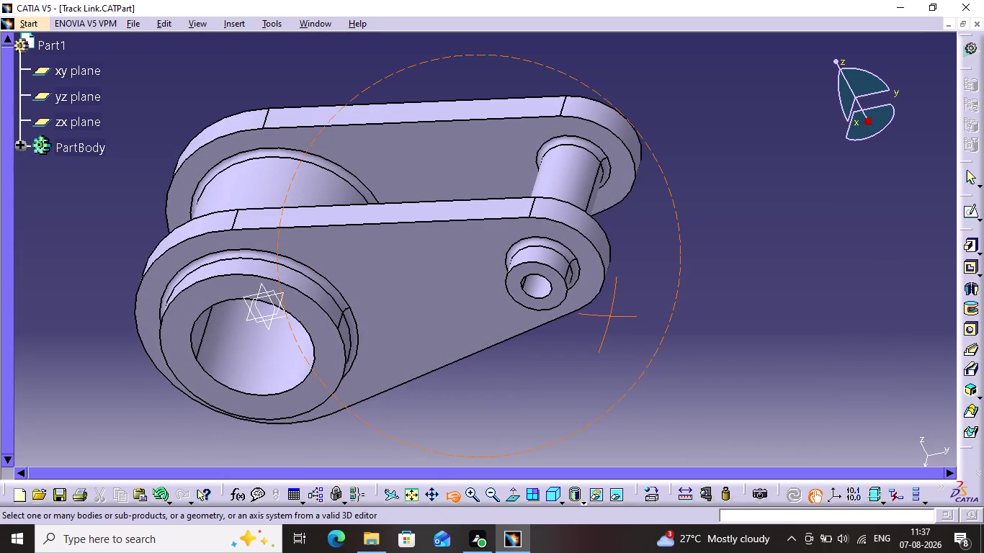
drag(612, 316, 627, 315)
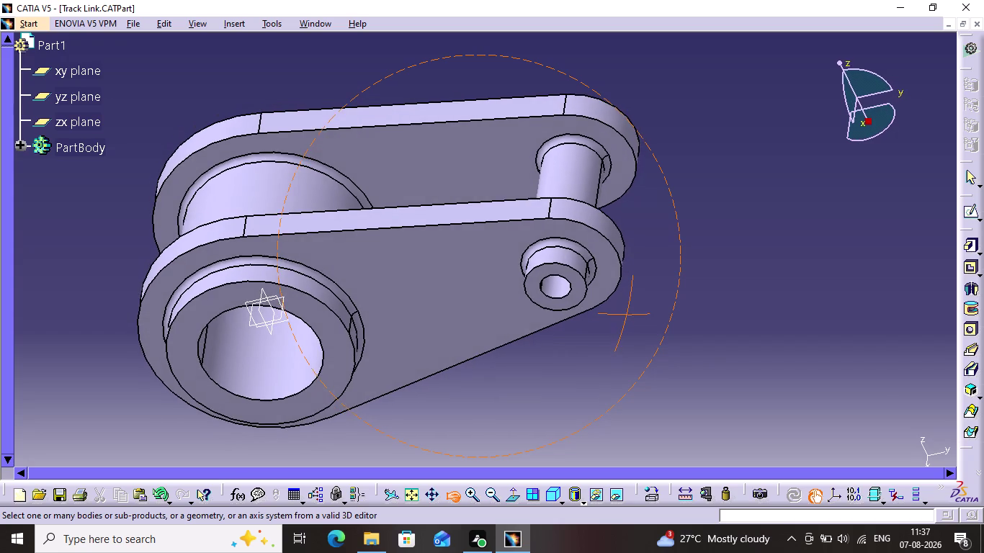
drag(627, 315, 621, 366)
click(288, 169)
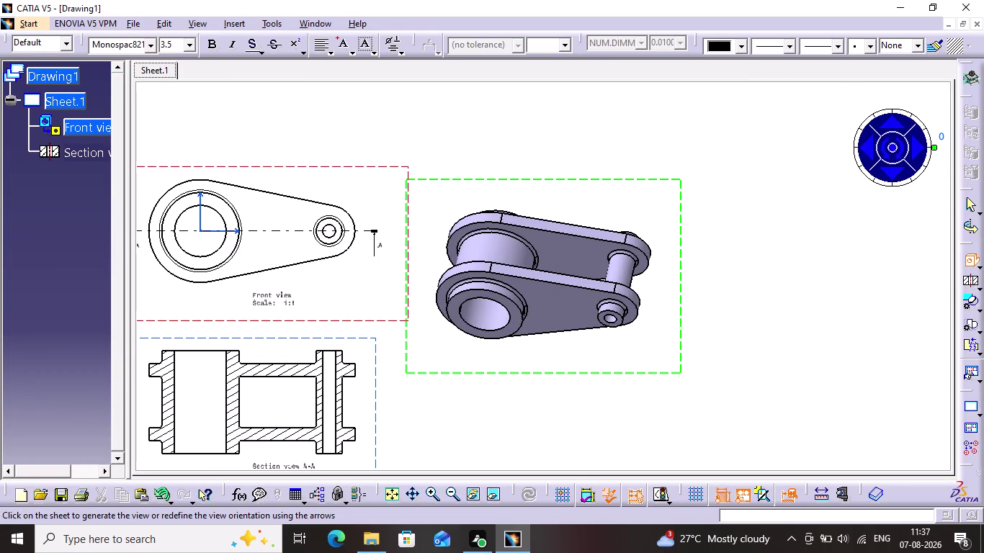
click(579, 152)
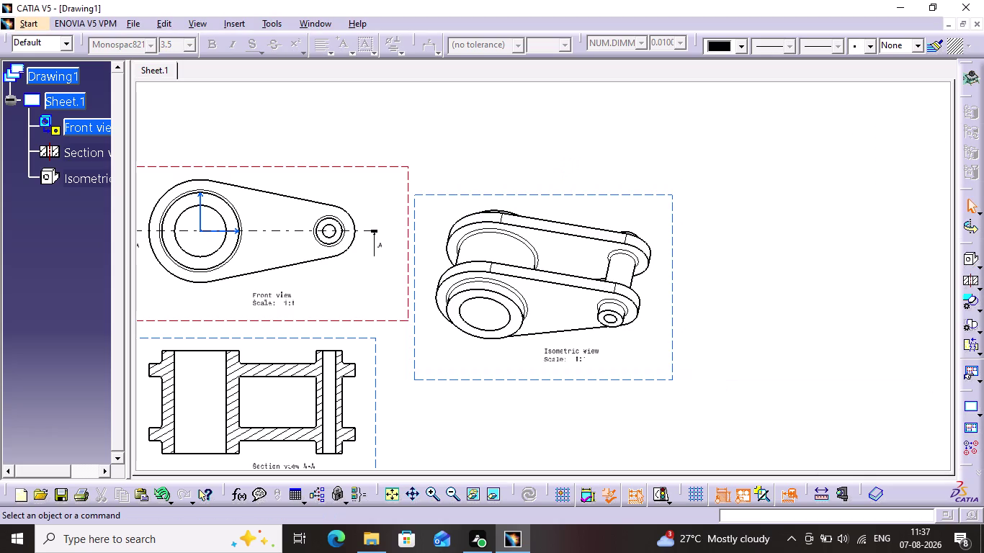
drag(562, 194, 711, 145)
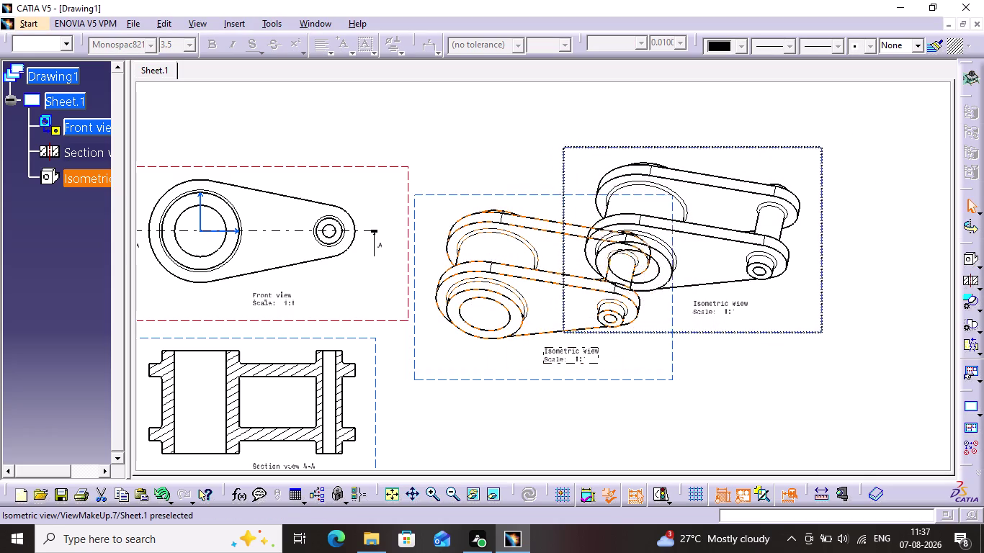
drag(711, 144, 782, 126)
click(537, 195)
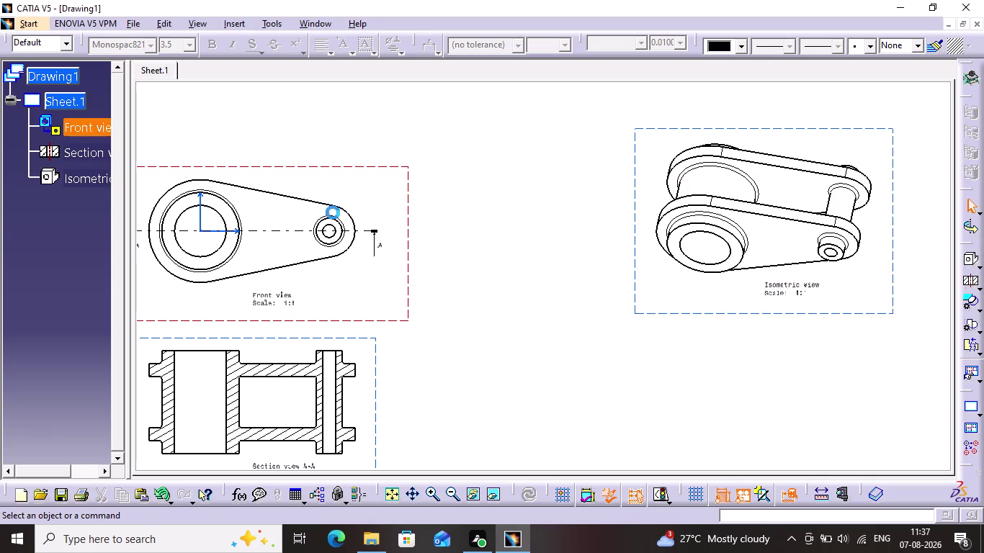
drag(336, 169, 475, 116)
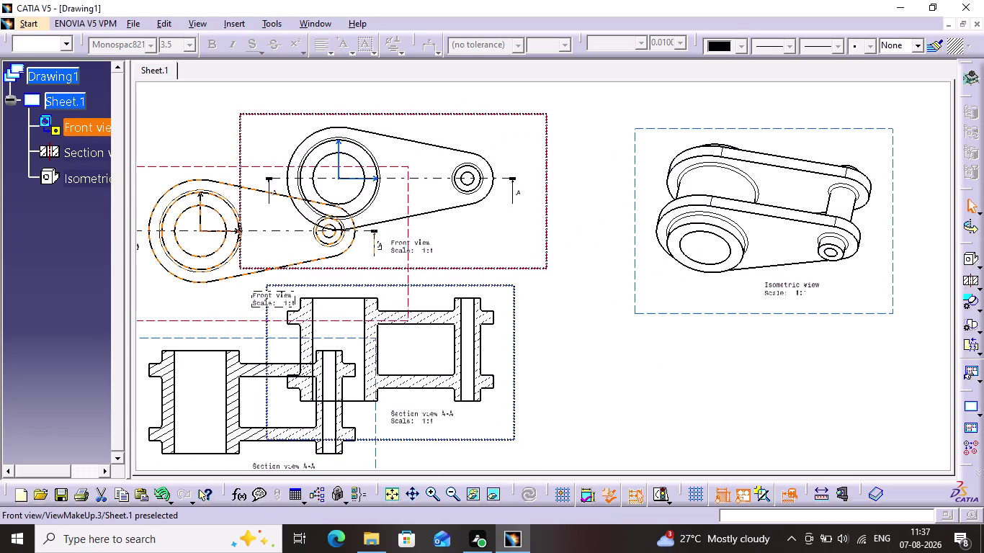
drag(475, 117, 487, 125)
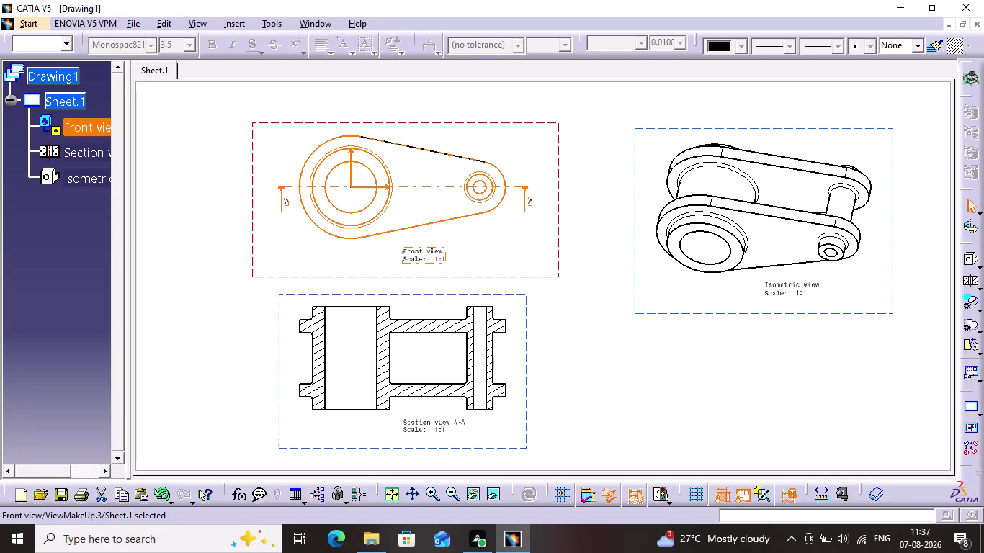
click(496, 98)
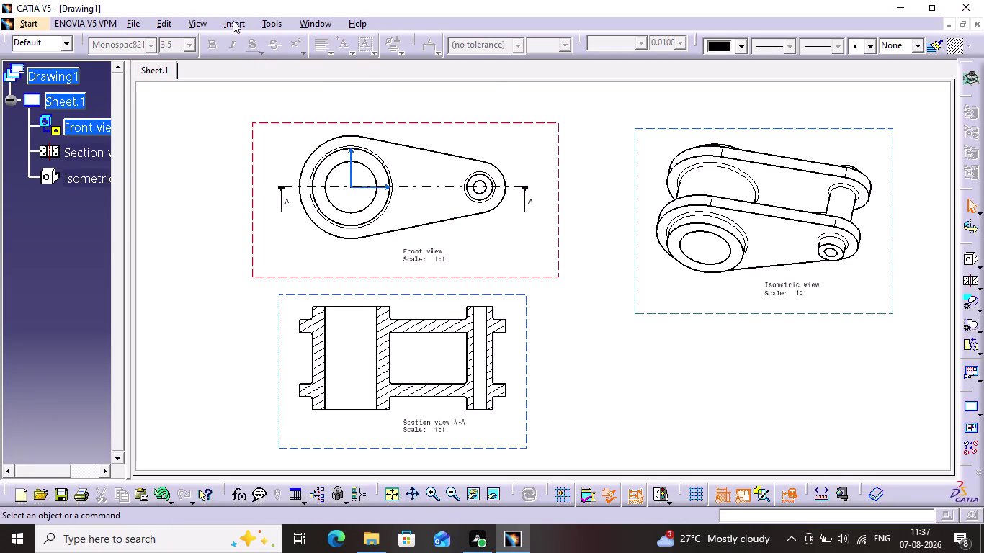
click(233, 17)
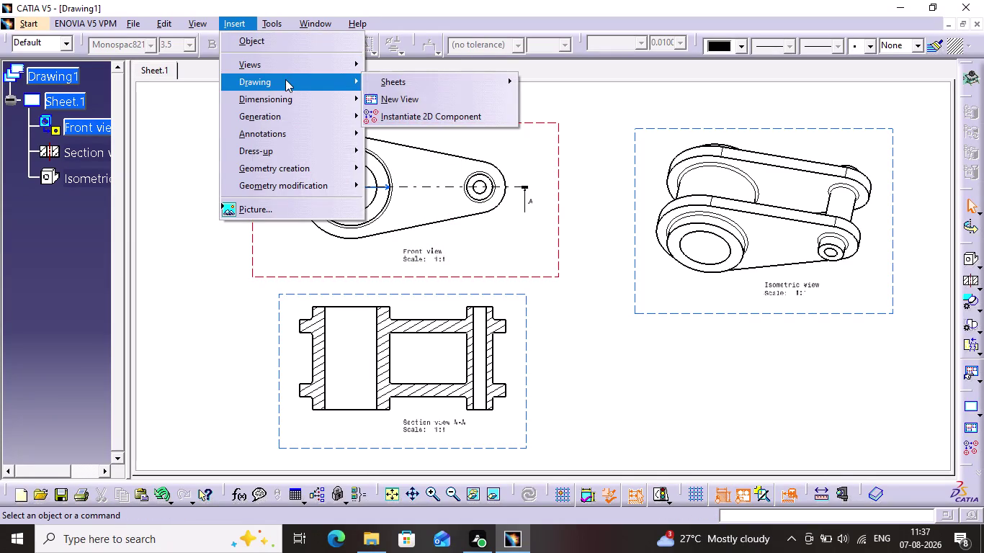
Label the small end's rounded arc with an R20 radius dimension above it.
click(403, 94)
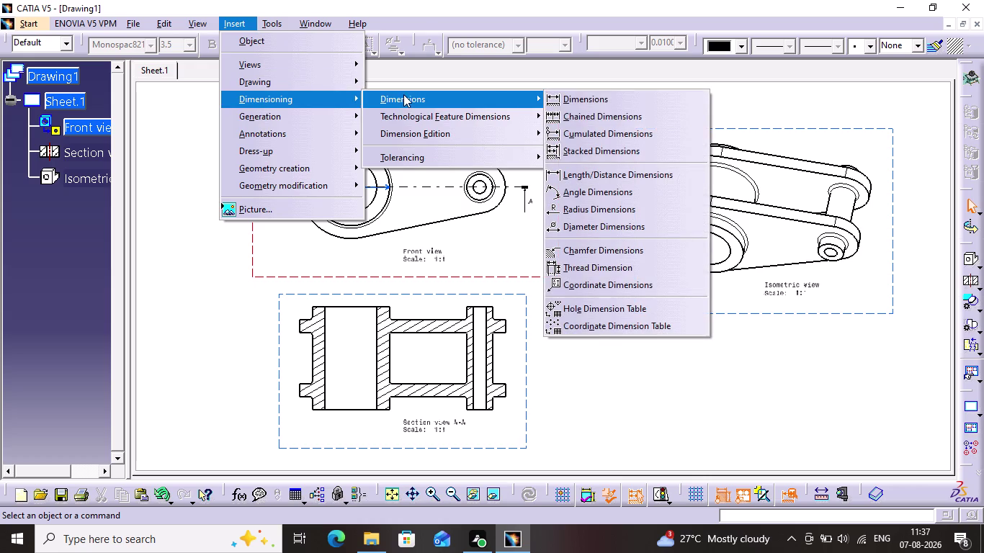
click(608, 216)
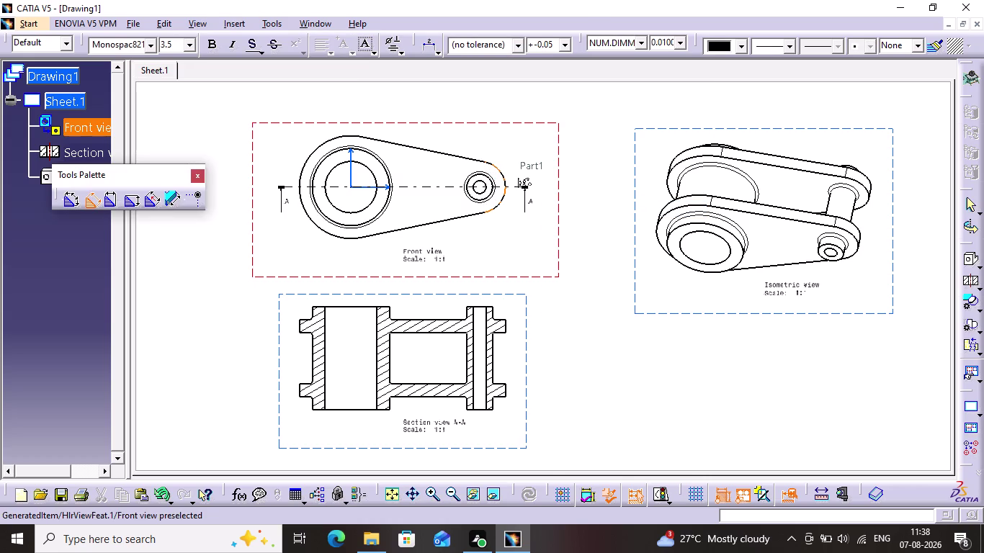
click(500, 168)
click(522, 140)
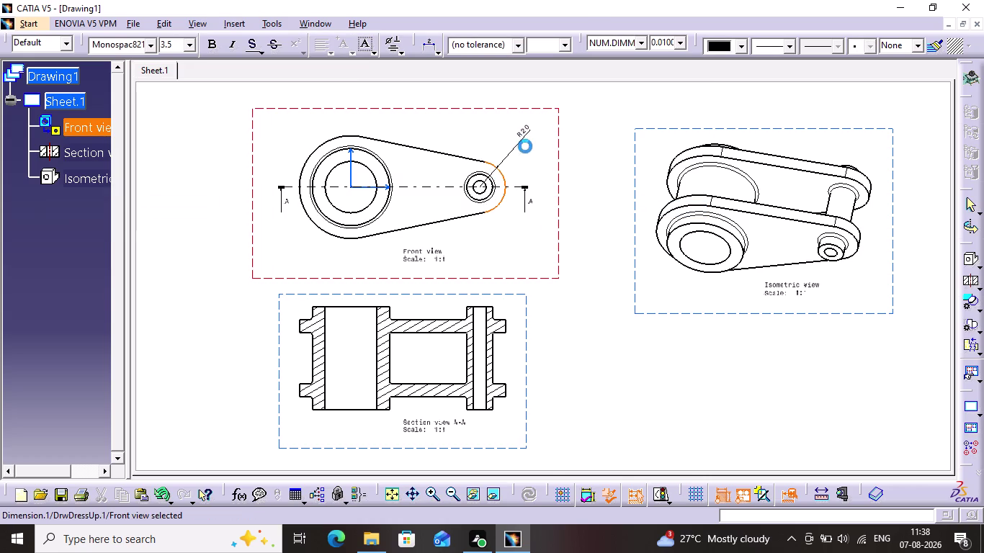
click(531, 152)
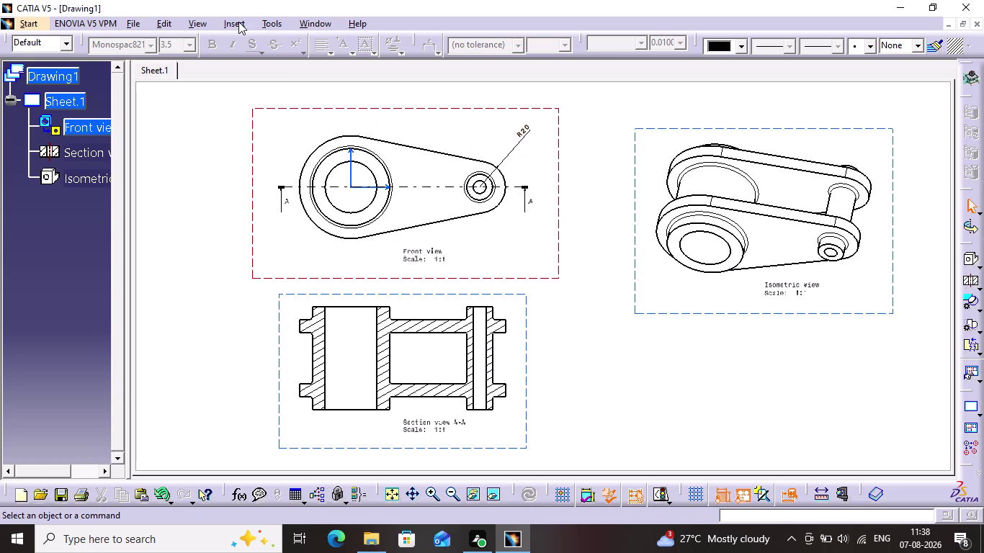
Try a Ø24 dimension on the small end circle, then cancel it.
click(239, 21)
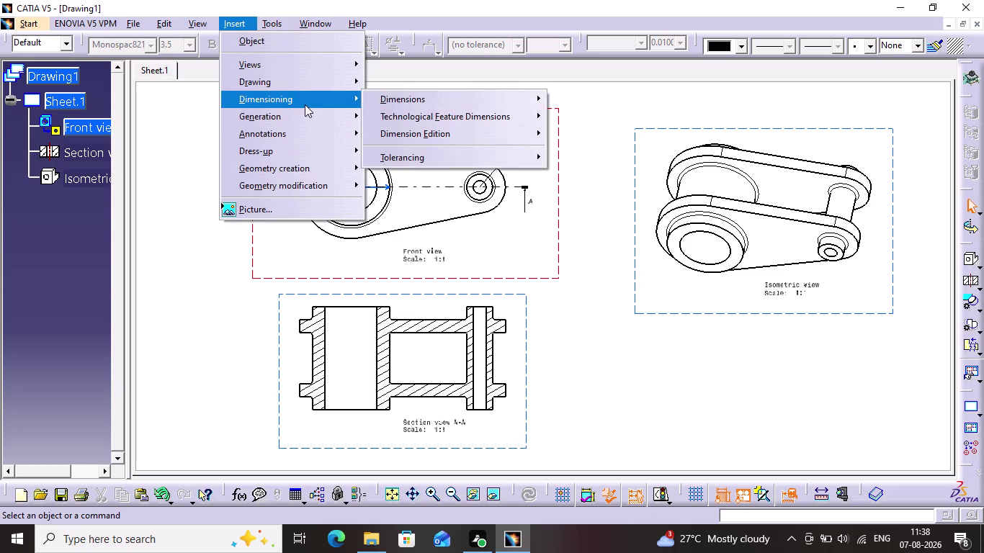
click(423, 98)
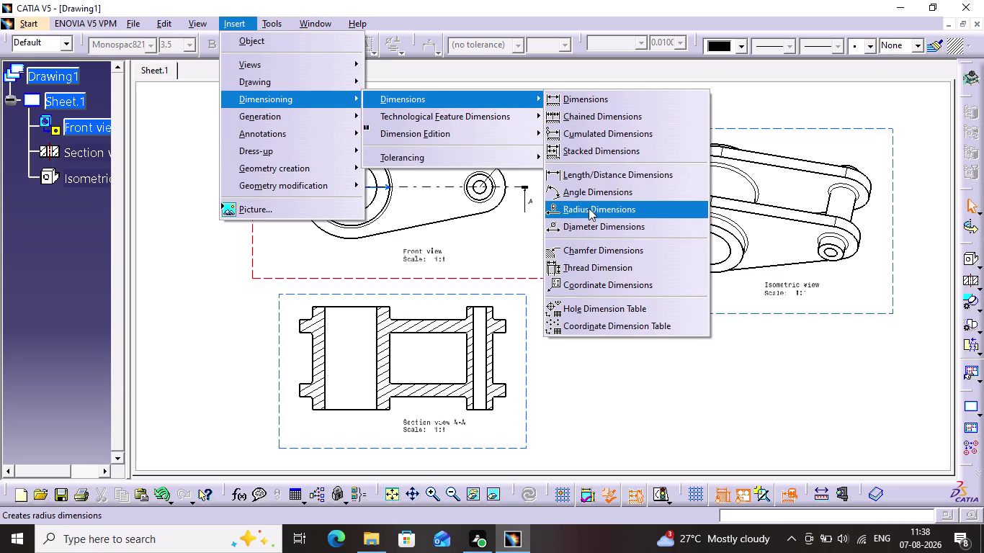
click(589, 220)
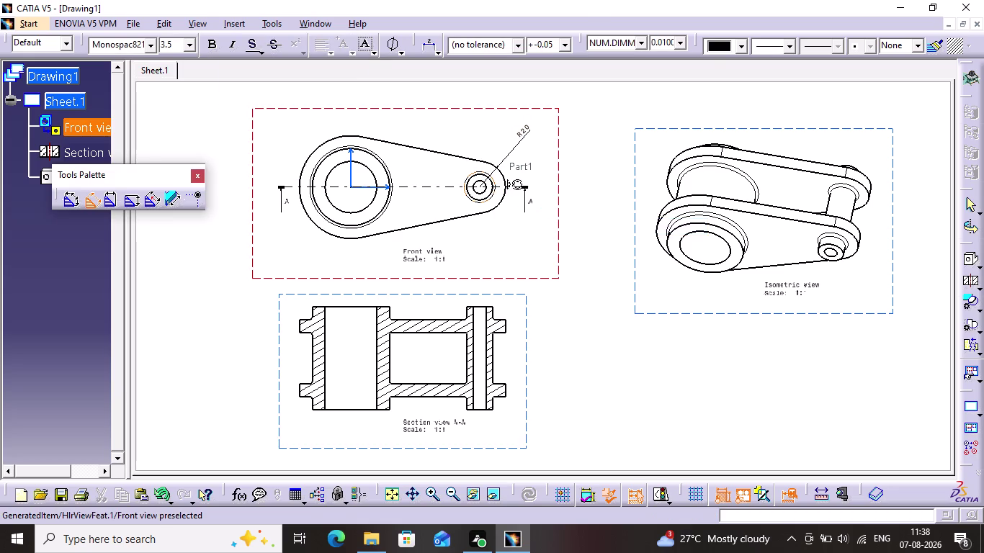
click(484, 175)
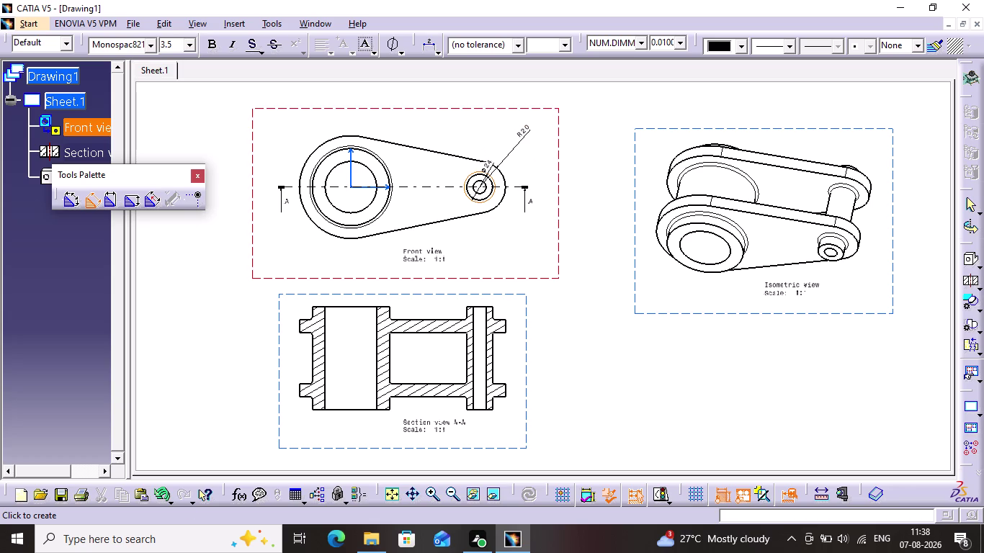
middle_drag(524, 177, 557, 87)
middle_drag(467, 205, 543, 326)
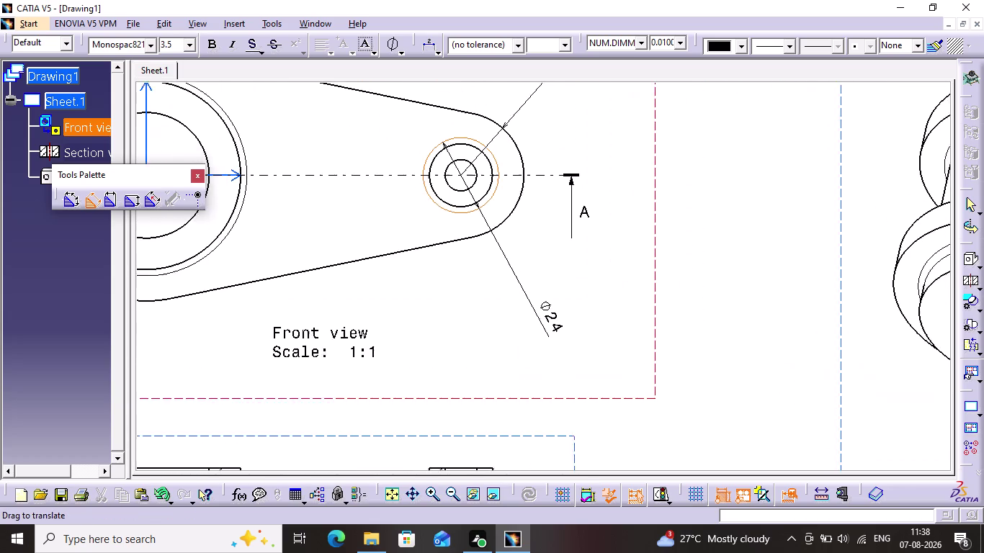
middle_drag(544, 326, 549, 335)
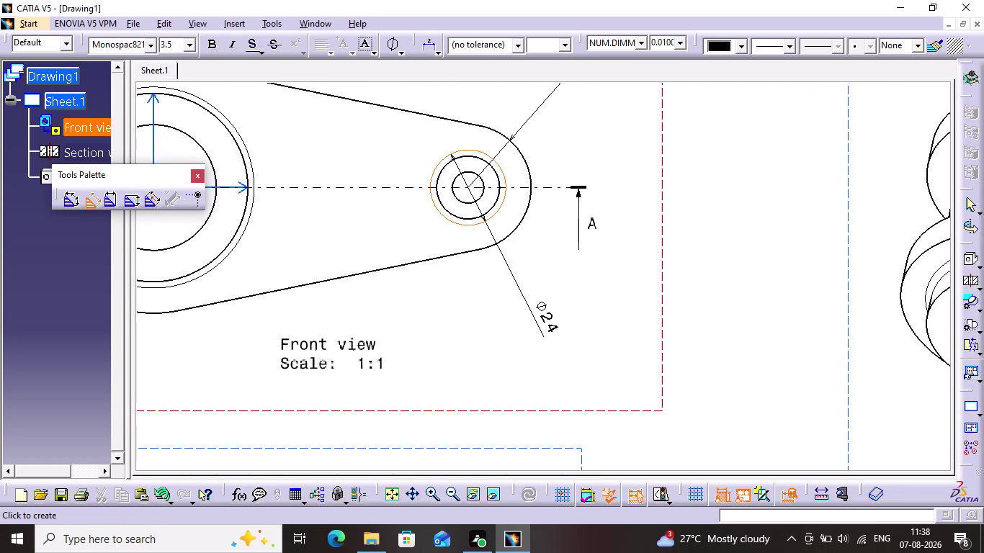
key(Escape)
key(Escape)
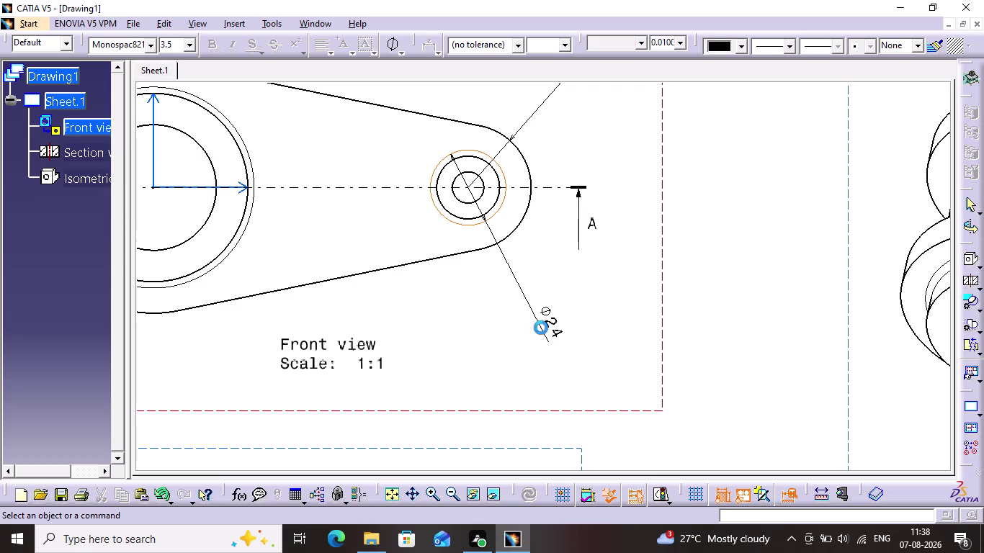
click(230, 22)
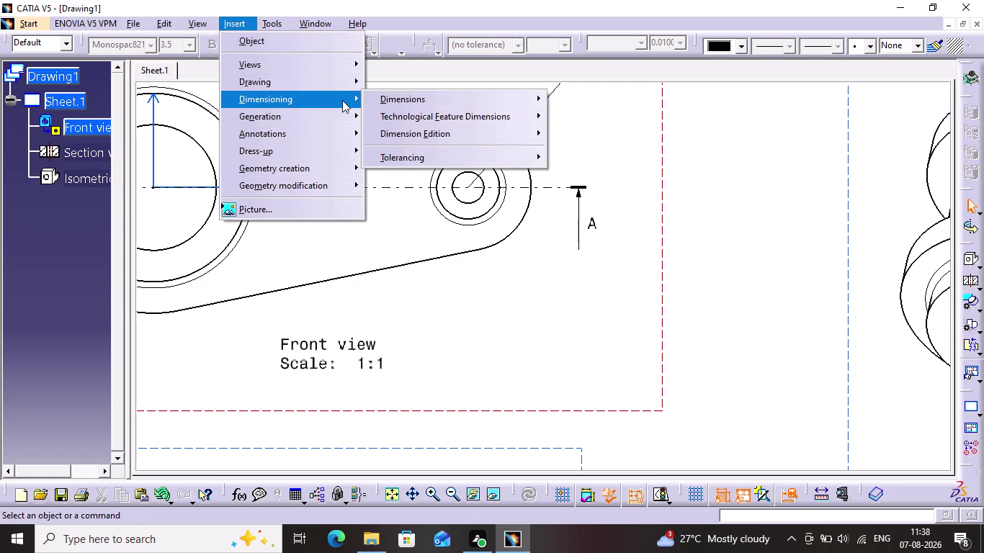
Dimension the small end's boss circle as Ø20.
click(387, 97)
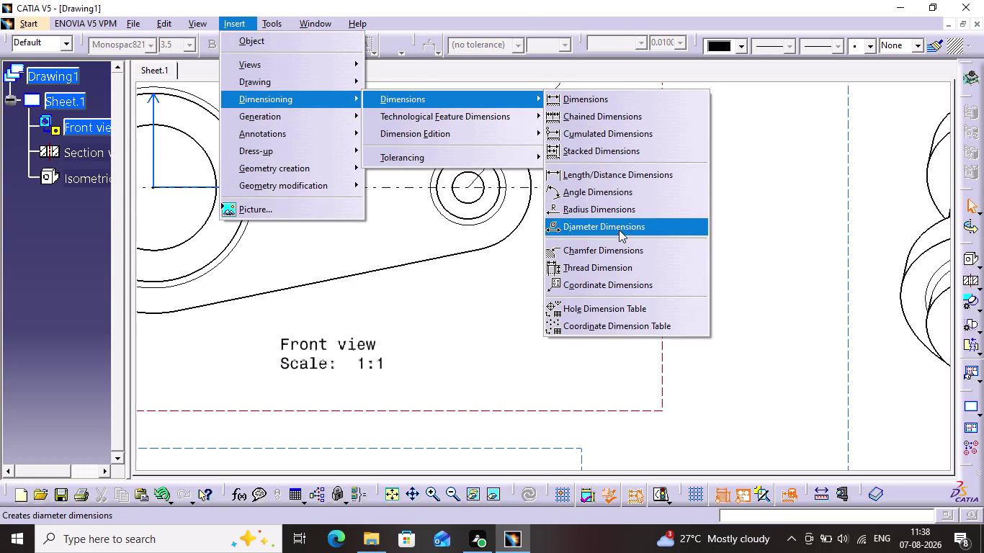
click(618, 230)
click(474, 156)
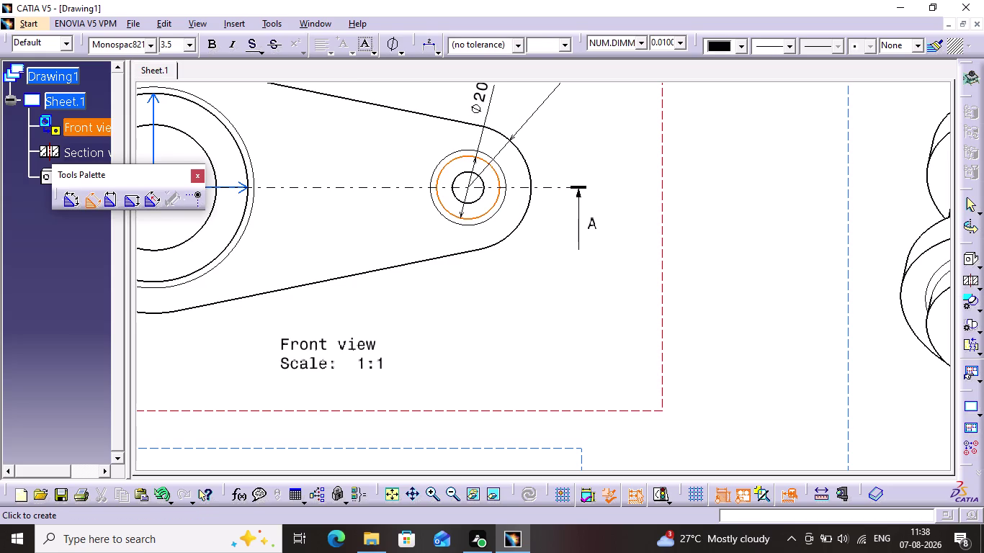
click(492, 99)
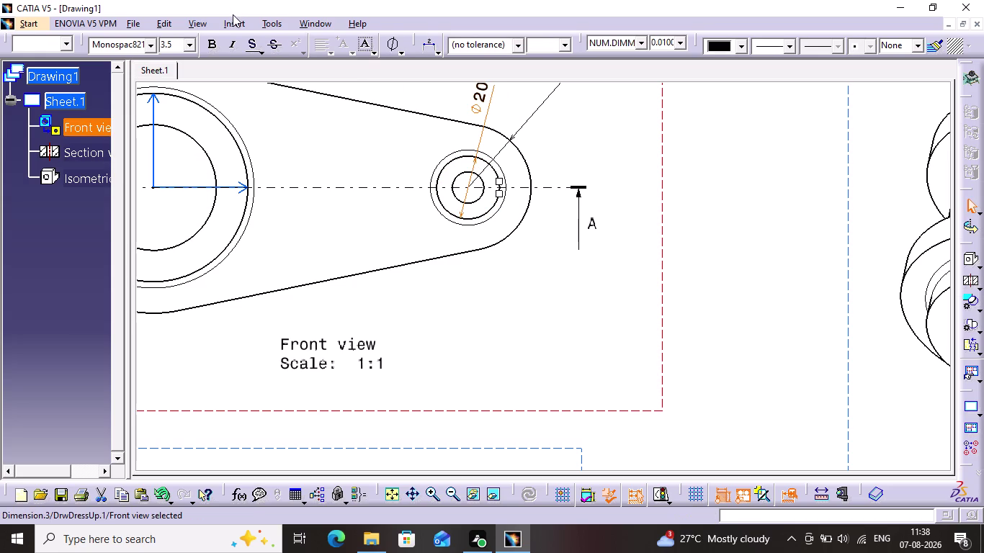
Add a Ø10 dimension to the small hole beside the small end.
click(233, 17)
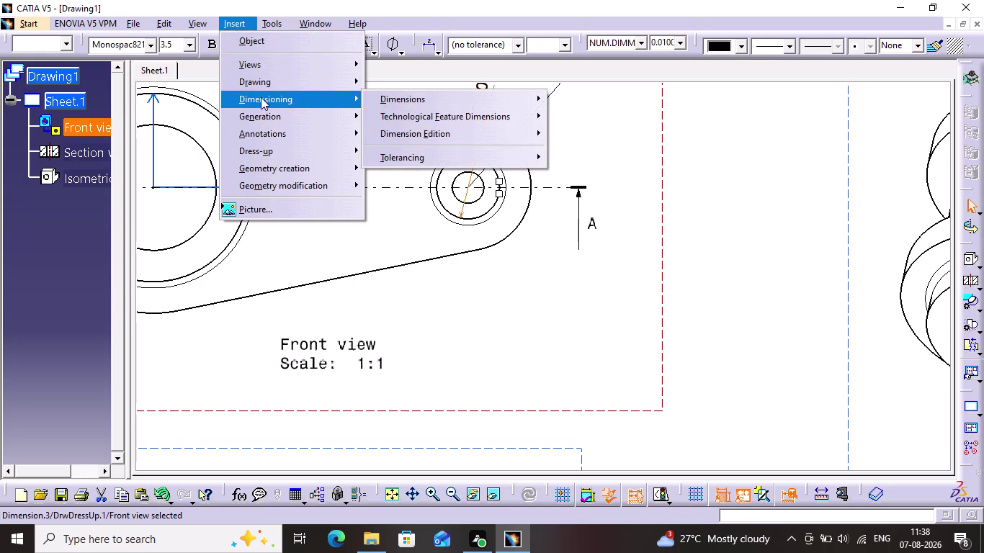
click(412, 99)
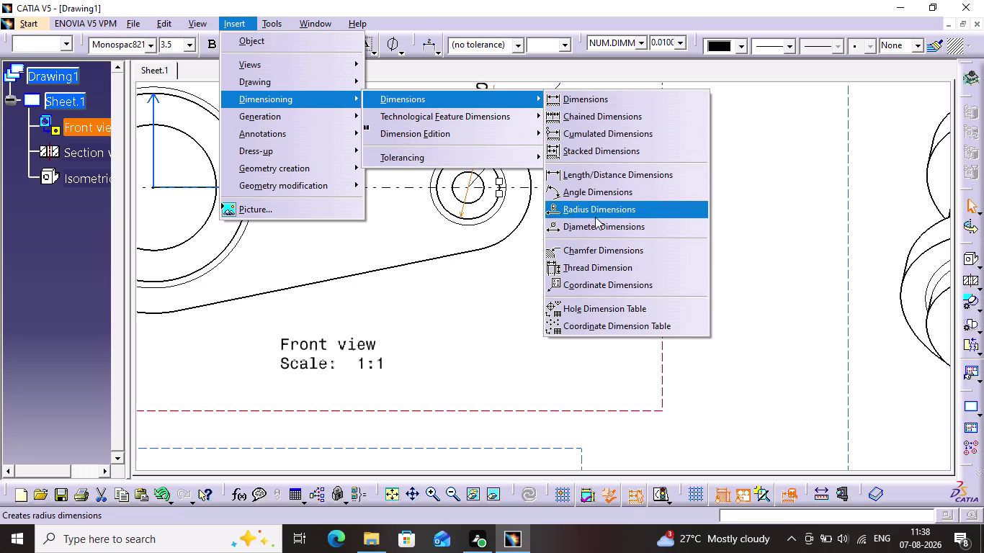
click(595, 228)
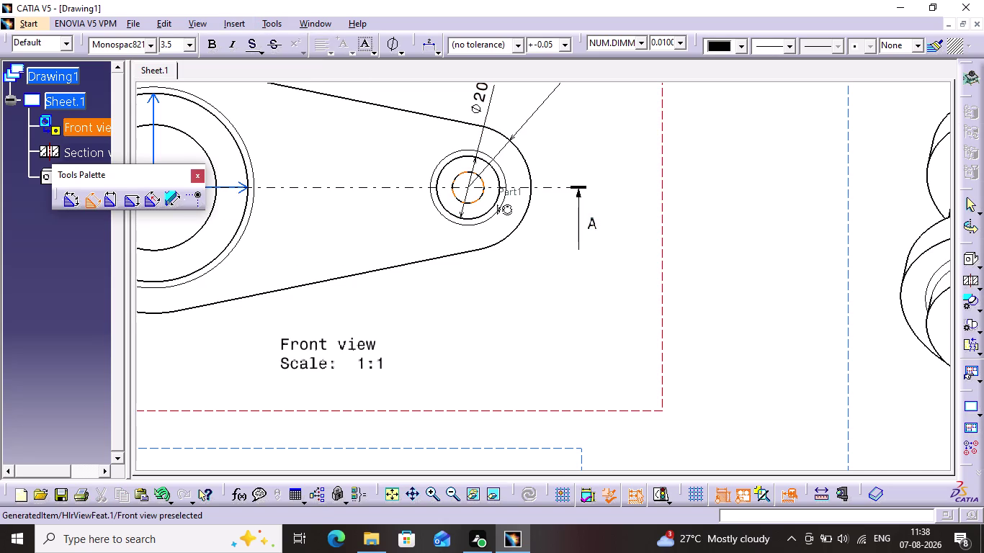
click(478, 200)
click(575, 156)
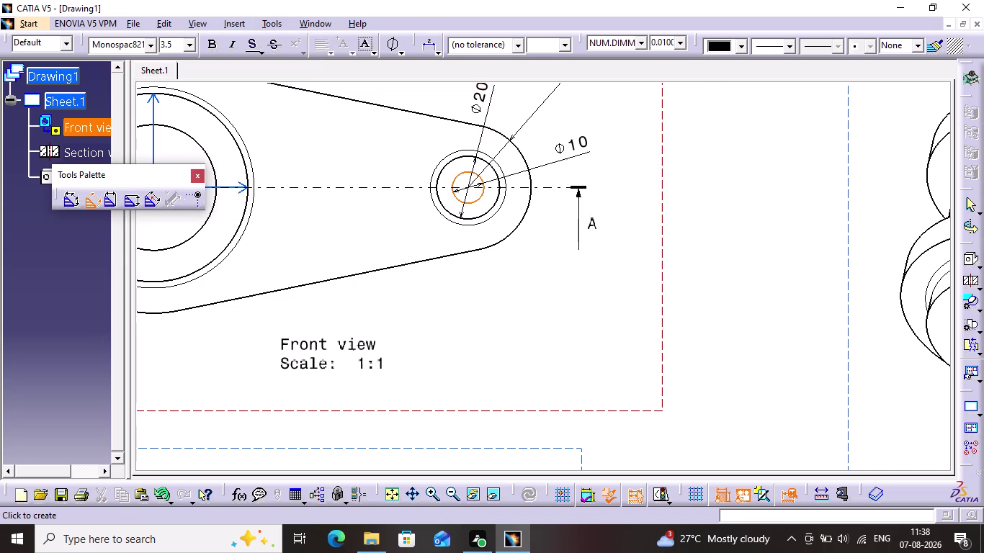
click(572, 297)
middle_drag(510, 299, 672, 334)
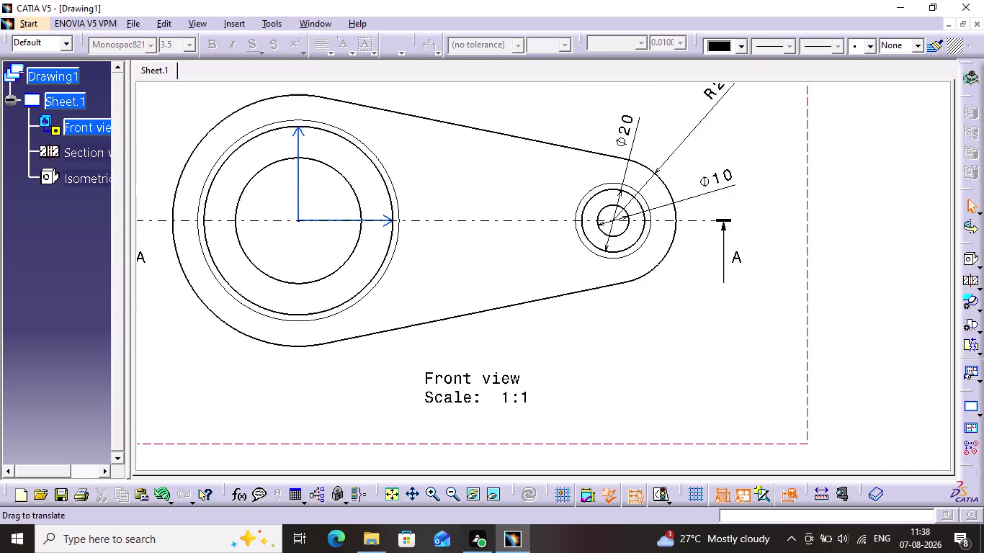
middle_drag(672, 334, 733, 332)
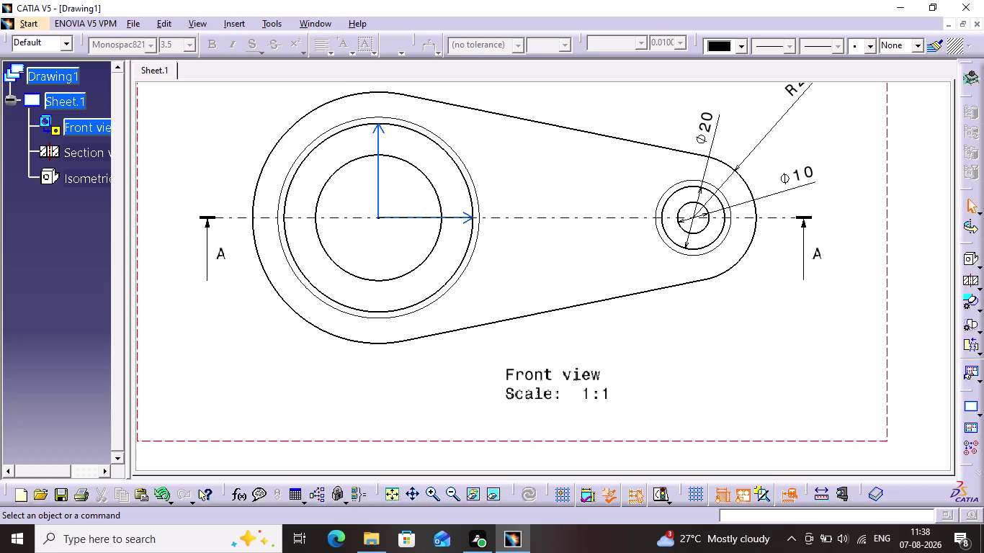
click(235, 24)
click(287, 99)
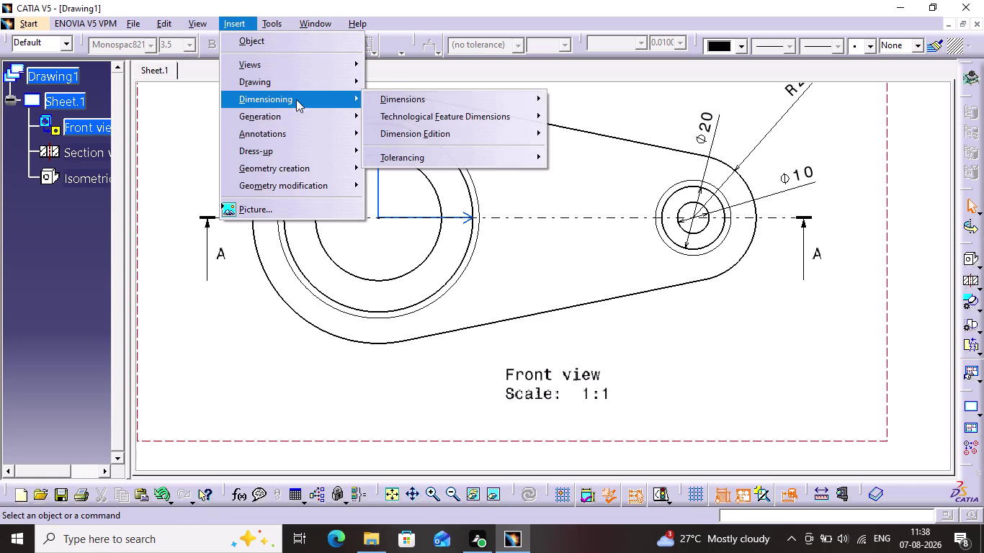
Dimension the large boss outer circle as Ø60.
click(406, 100)
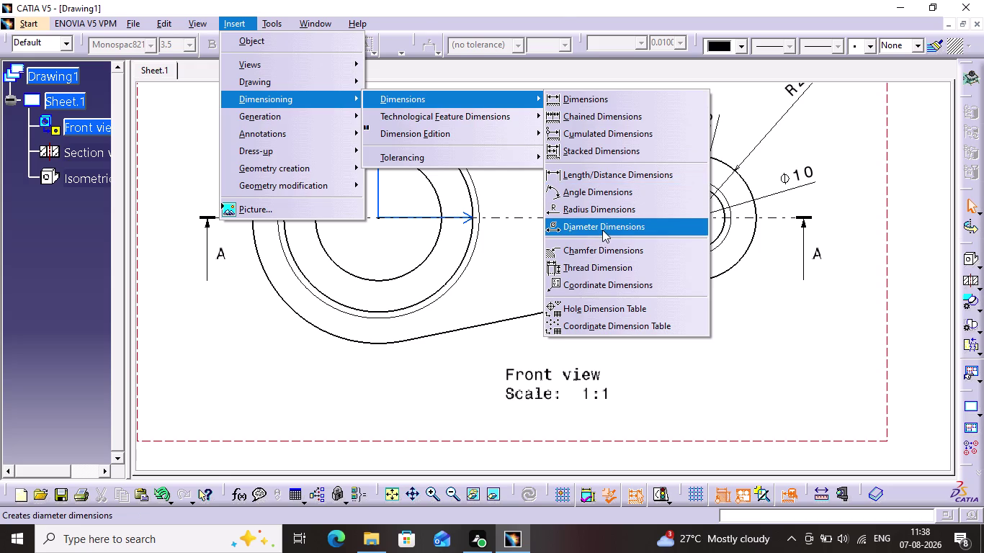
click(602, 230)
click(438, 147)
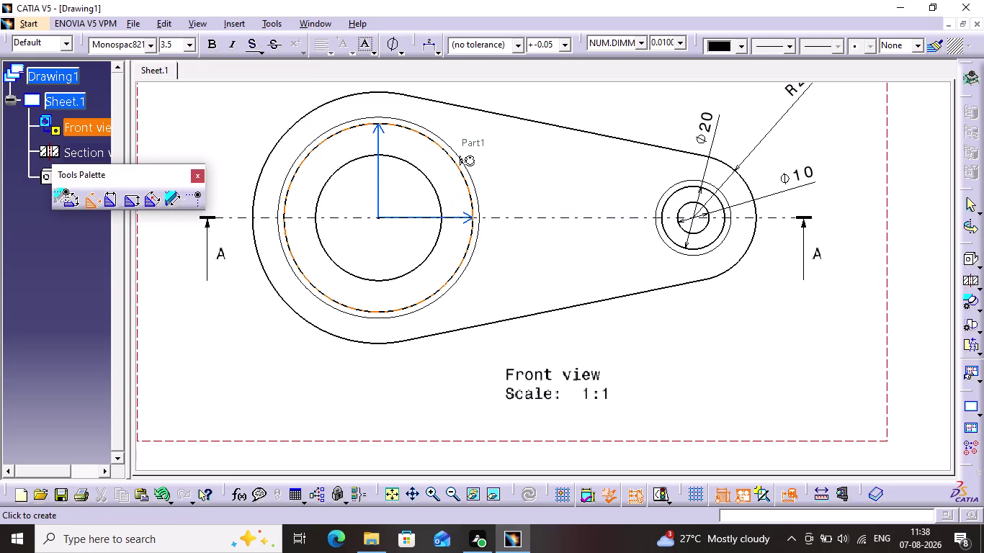
click(501, 97)
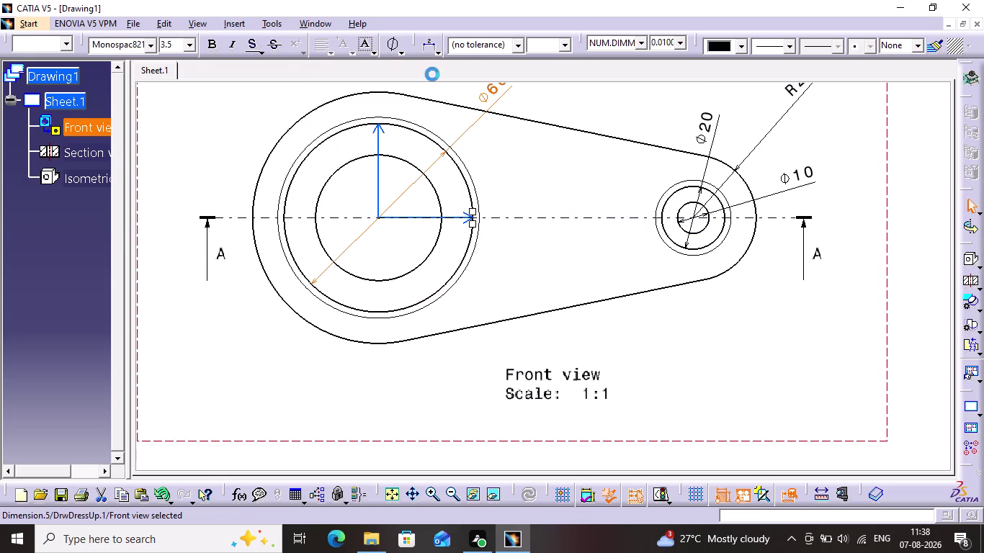
click(230, 24)
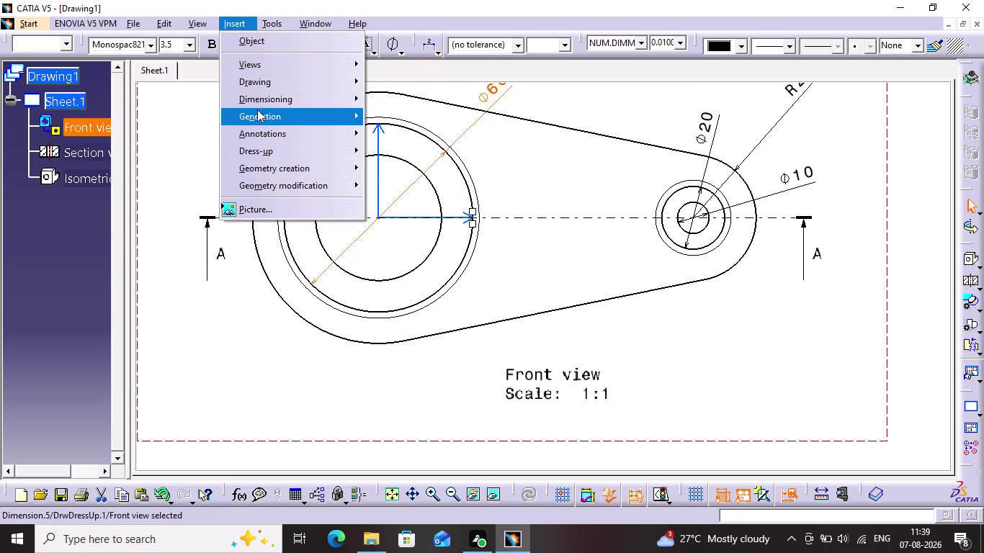
Dimension the large bore circle as Ø40.
click(263, 101)
click(428, 101)
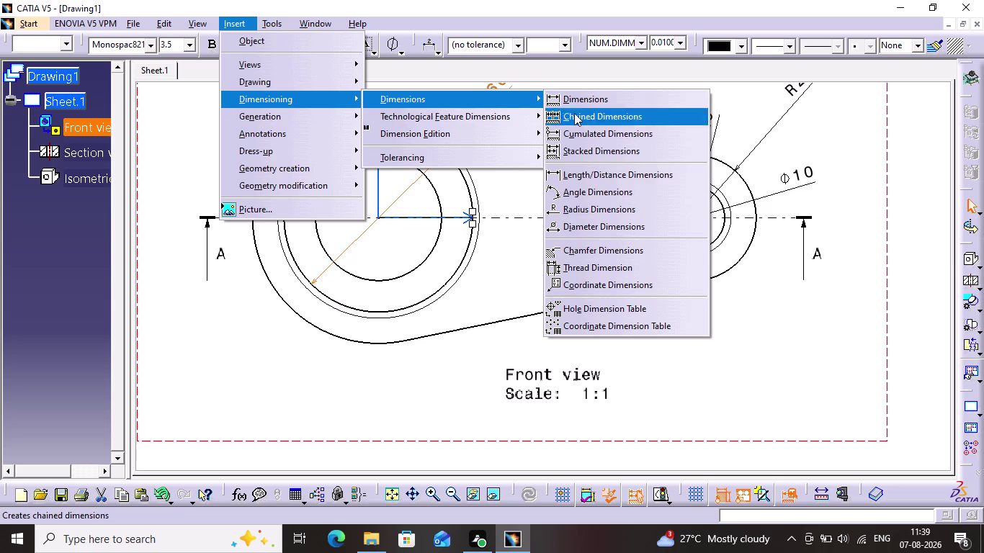
click(586, 226)
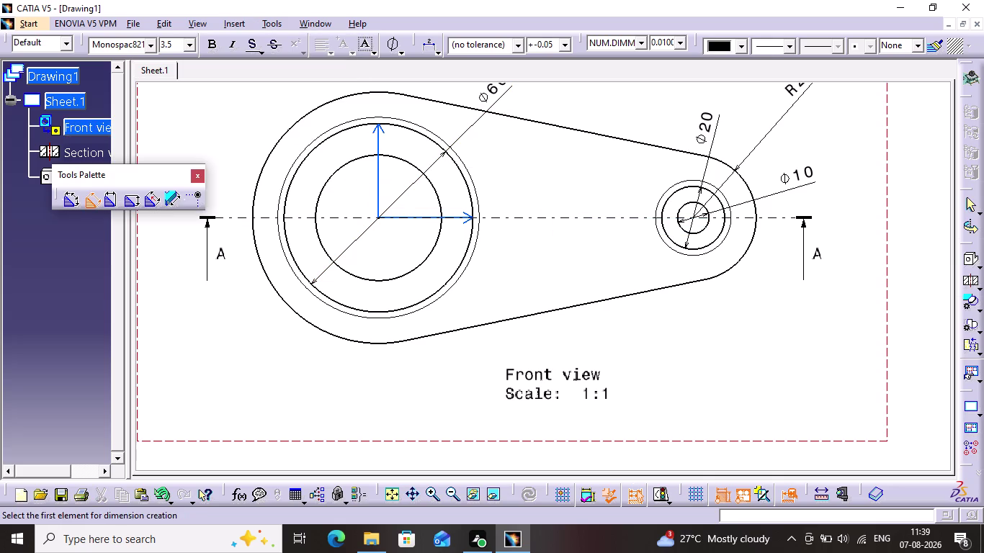
click(355, 161)
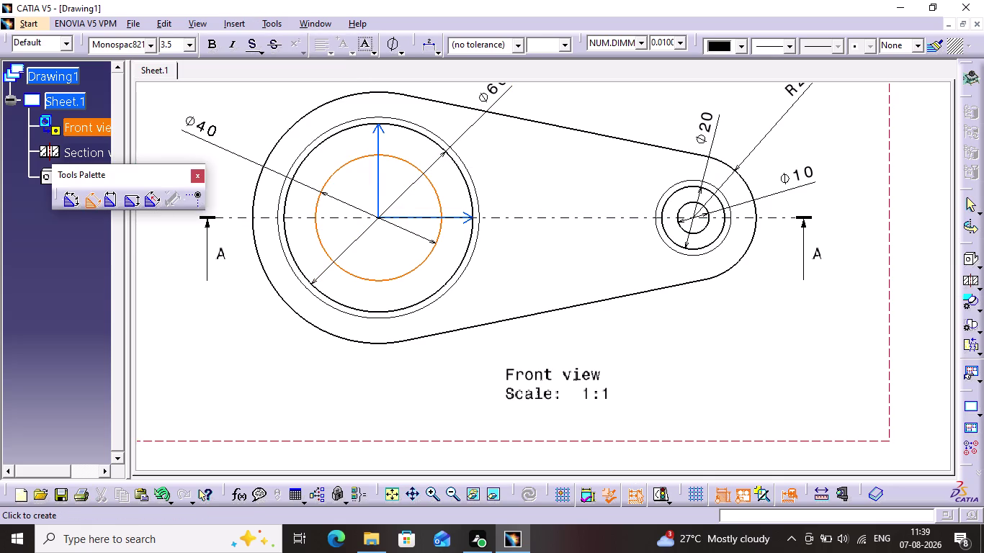
click(197, 138)
click(244, 100)
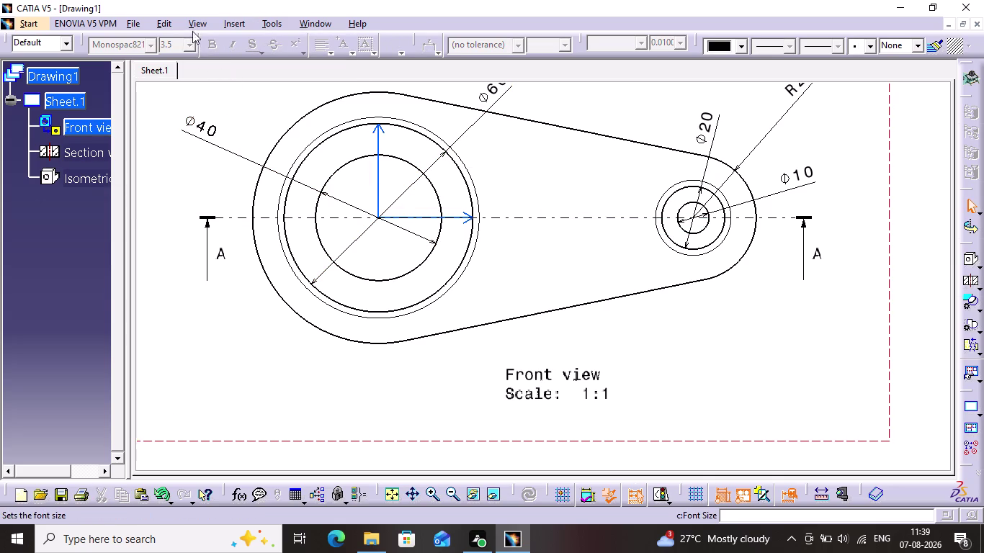
click(193, 27)
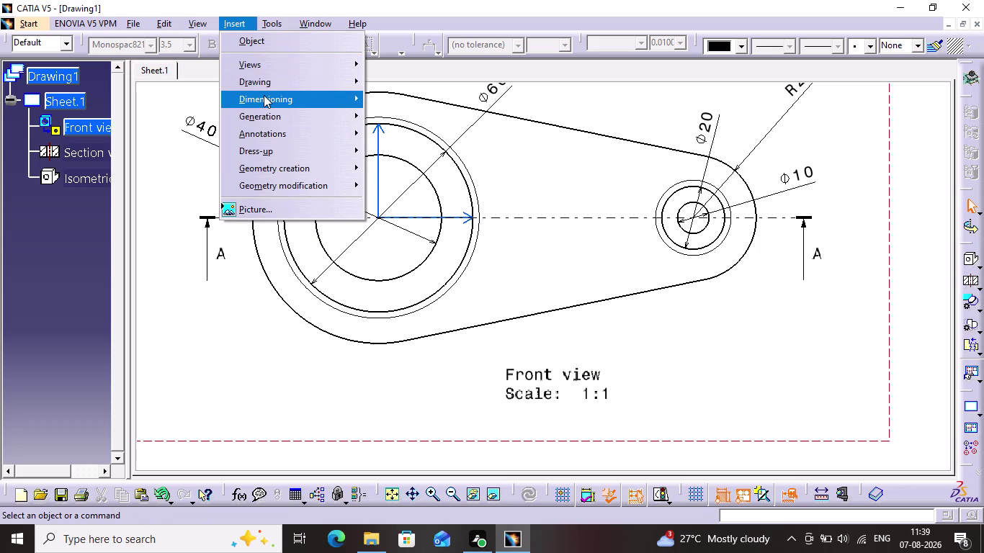
Label the large end's outer arc R40, then pan down toward section view A-A.
click(474, 98)
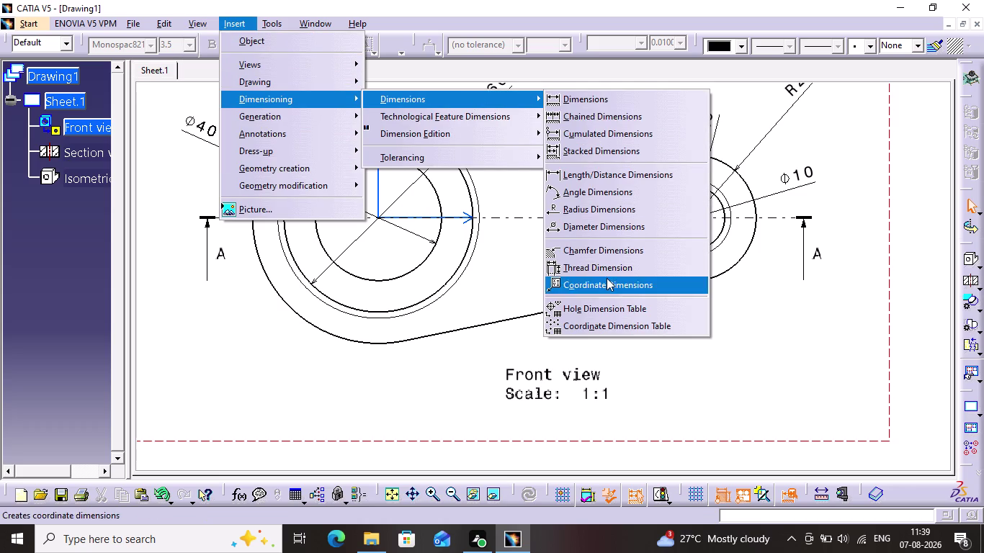
click(594, 216)
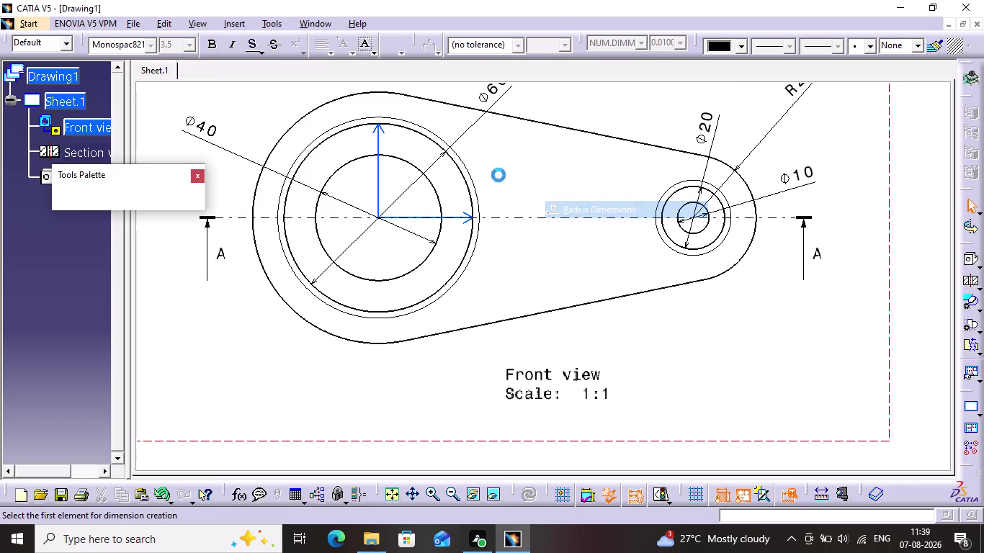
click(319, 102)
middle_drag(288, 100, 303, 161)
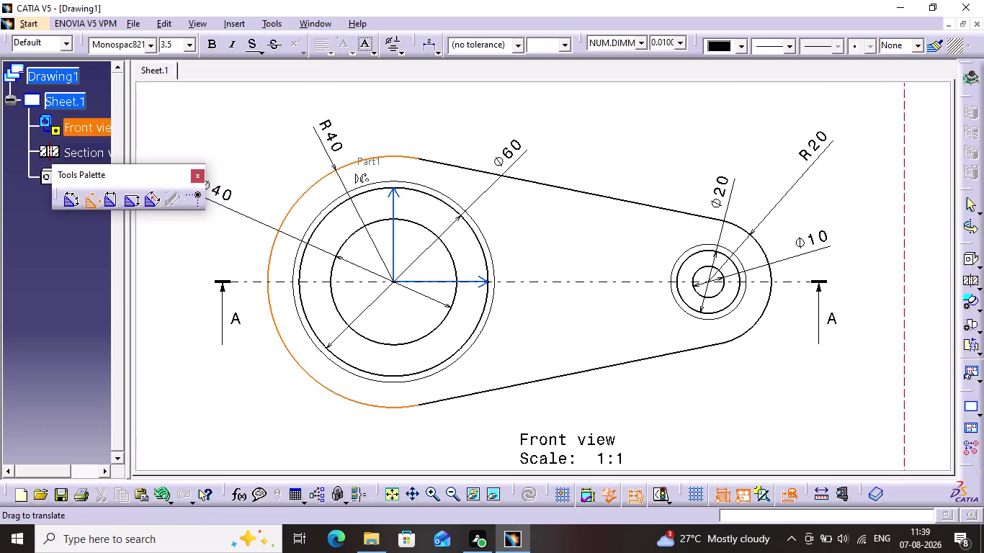
middle_drag(303, 162, 307, 183)
click(290, 146)
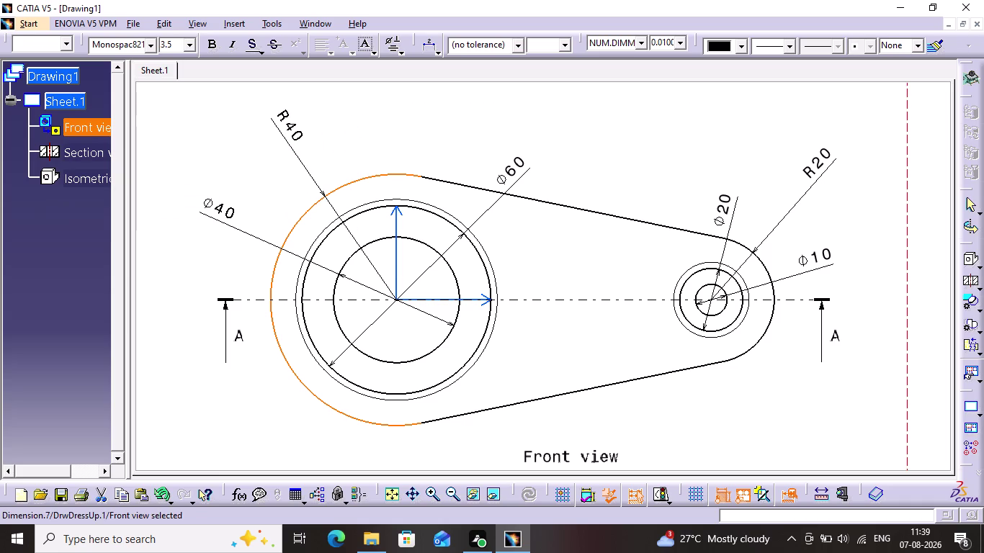
click(354, 125)
middle_drag(417, 231, 410, 169)
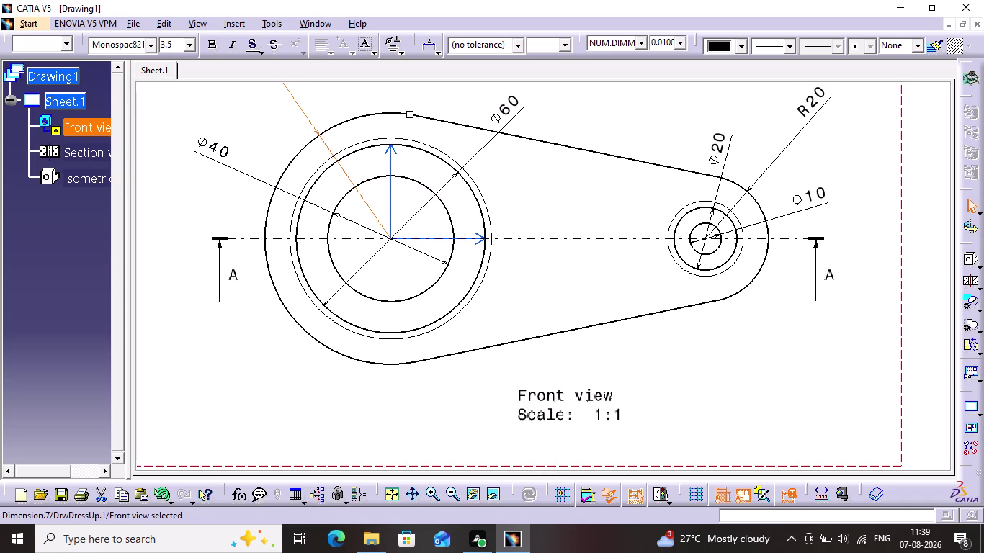
middle_drag(522, 288, 513, 248)
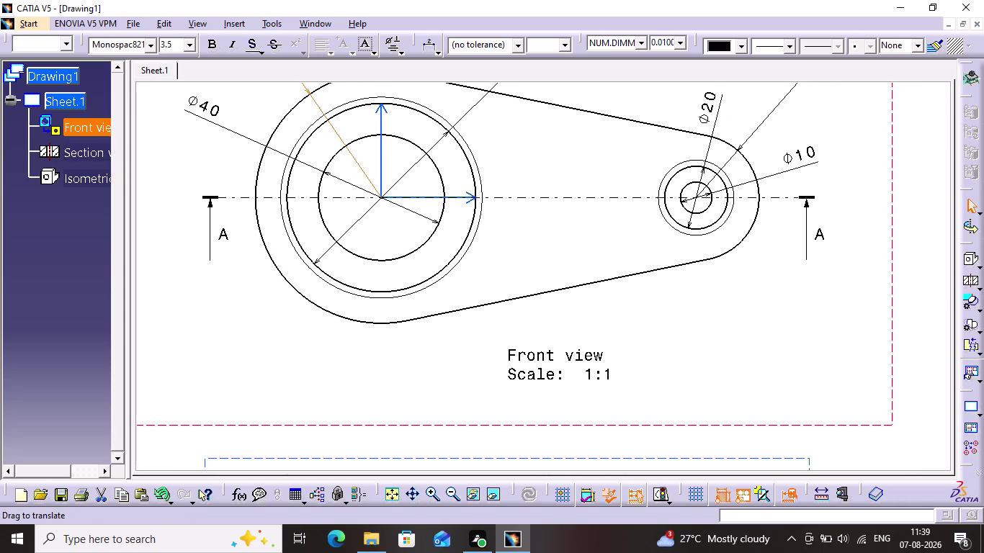
middle_drag(513, 248, 495, 240)
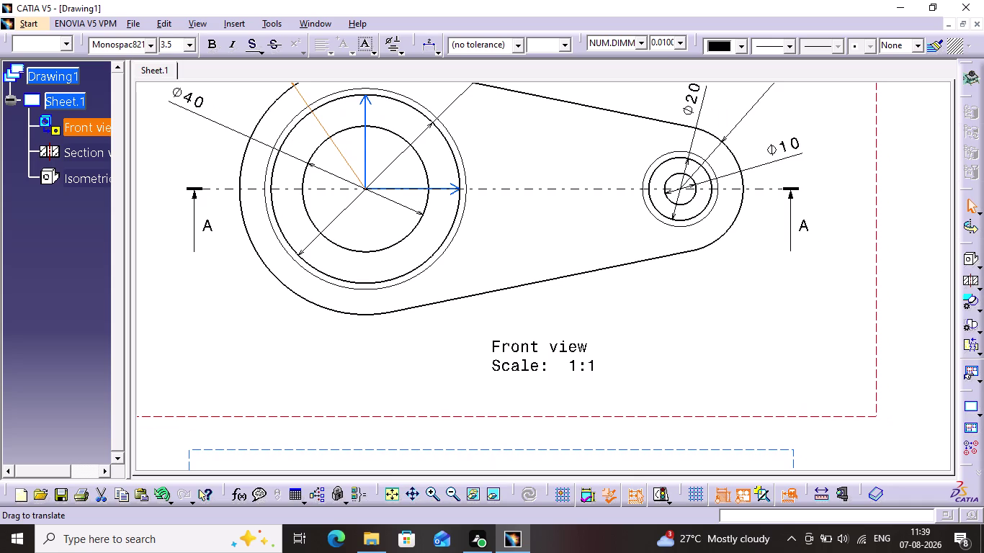
middle_drag(495, 240, 461, 239)
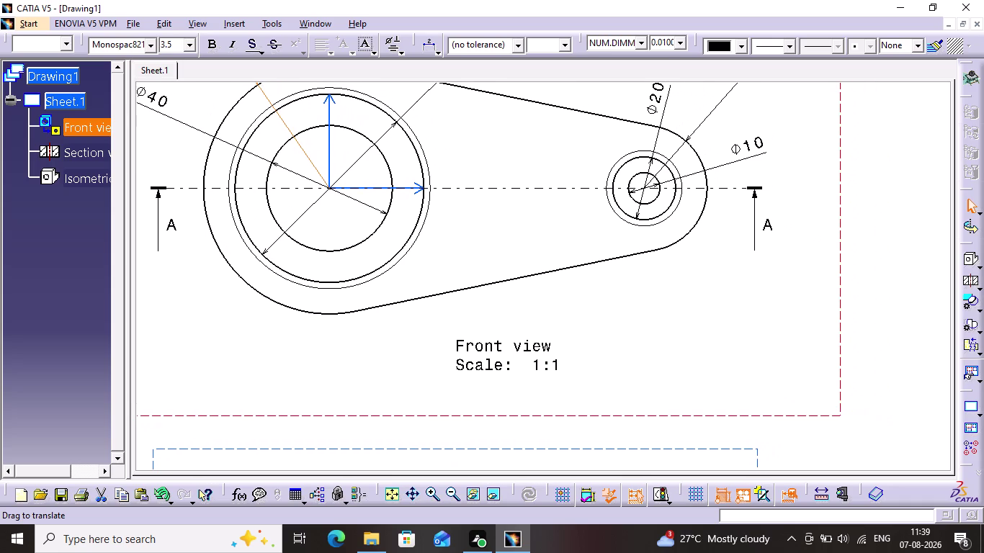
middle_drag(461, 240, 452, 224)
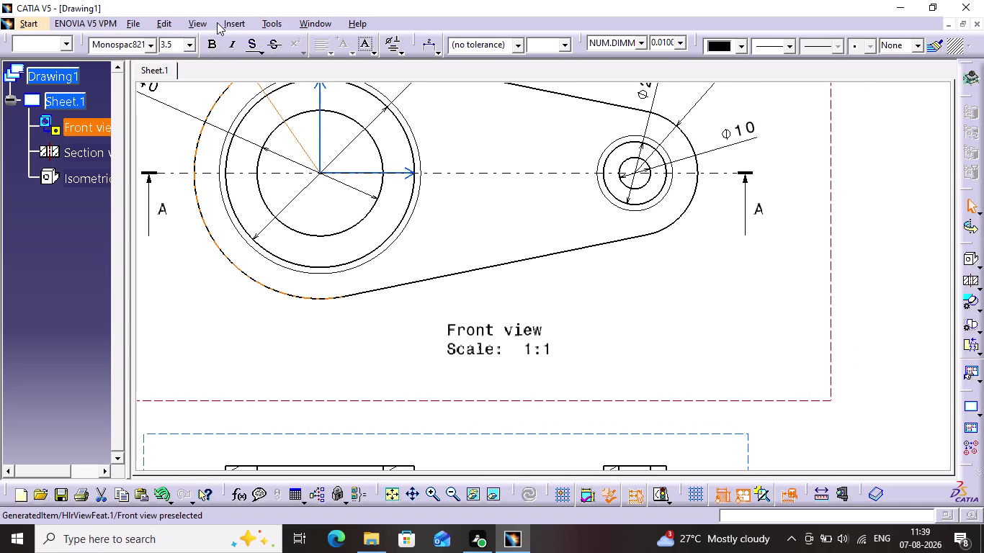
click(235, 25)
click(261, 98)
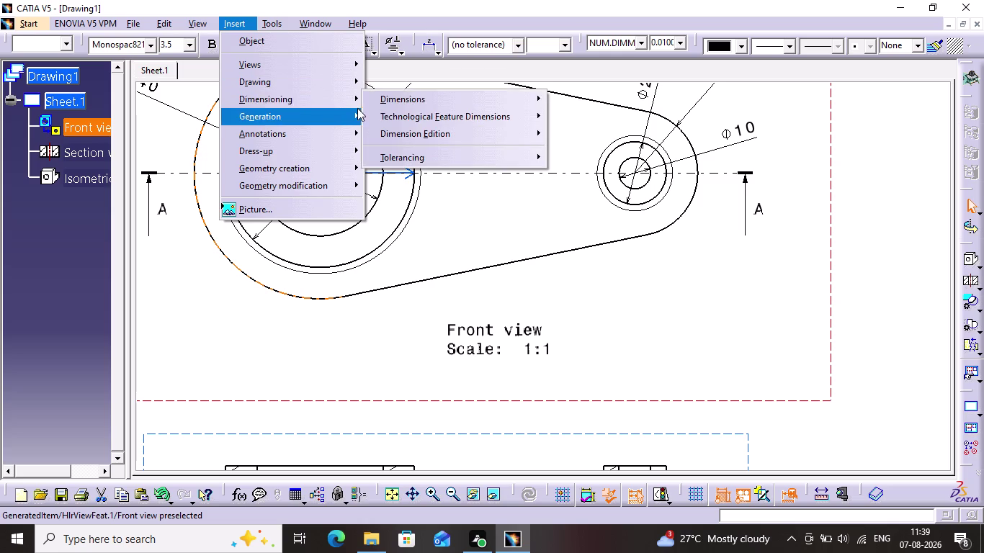
click(403, 101)
click(611, 105)
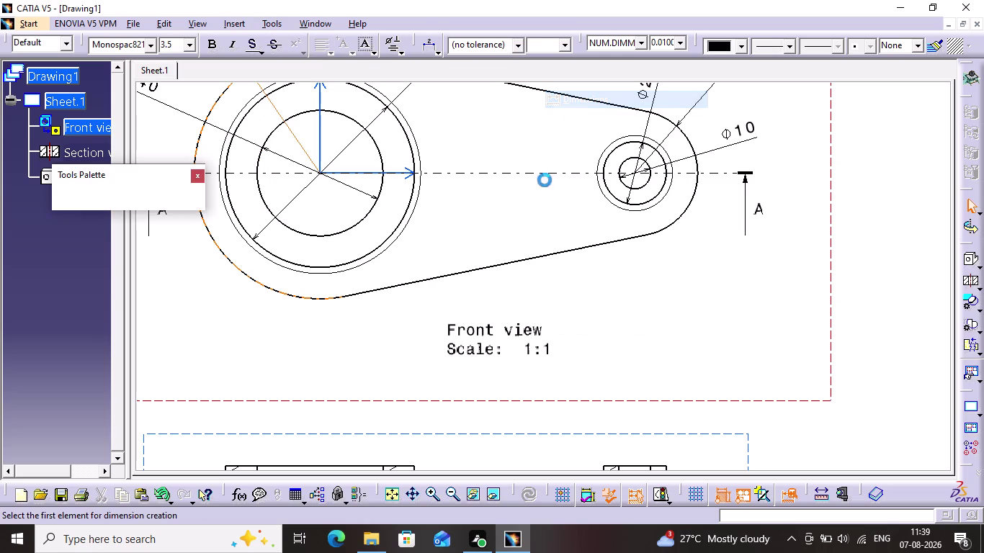
click(320, 175)
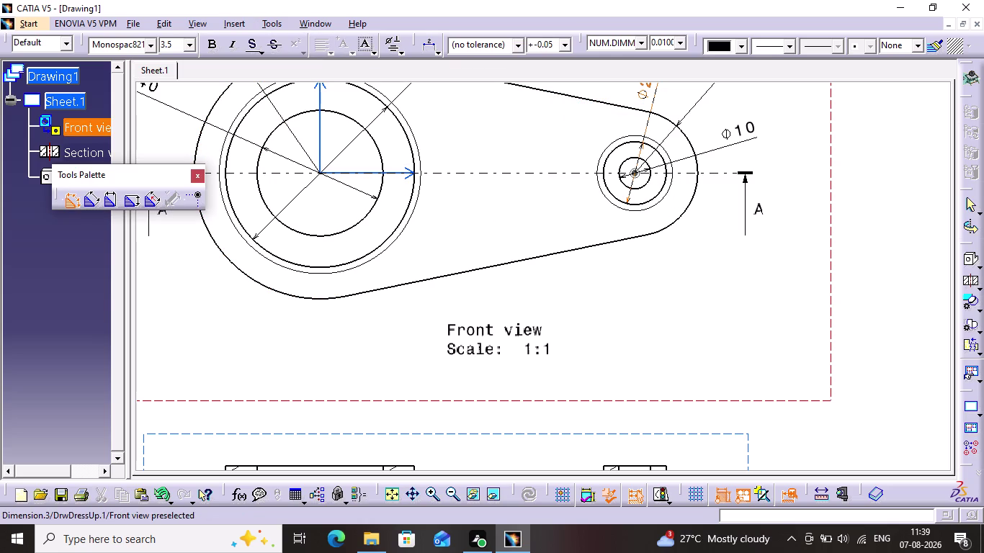
click(631, 173)
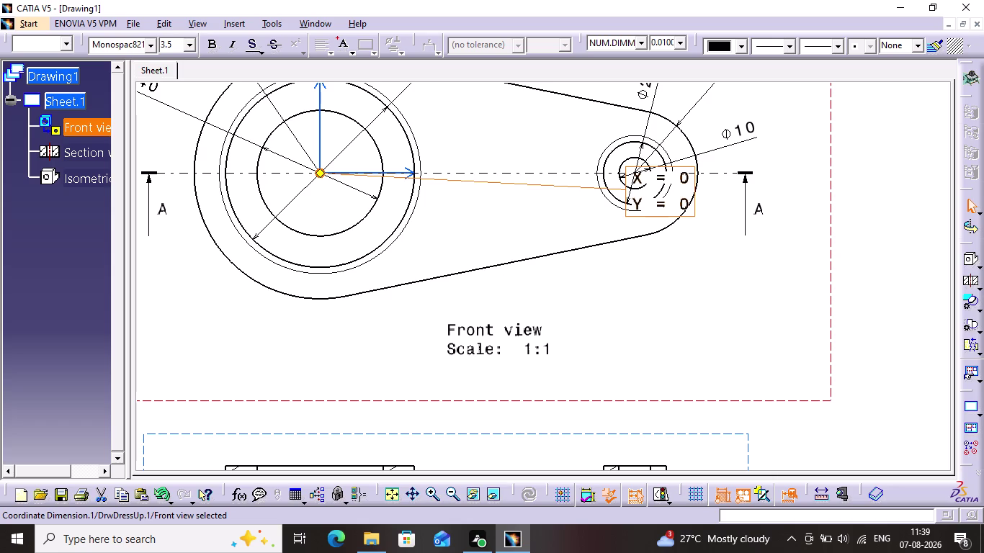
key(Escape)
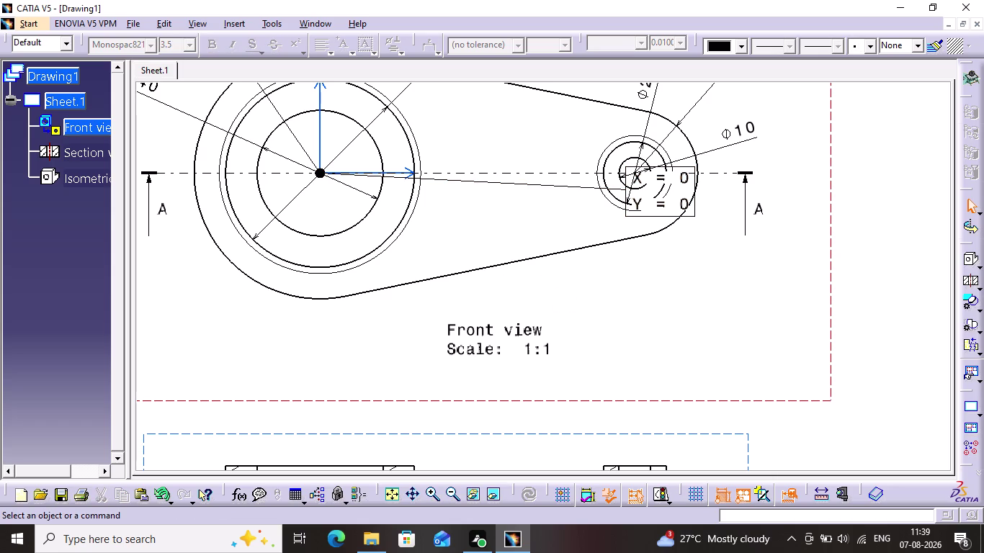
key(ctrl+z)
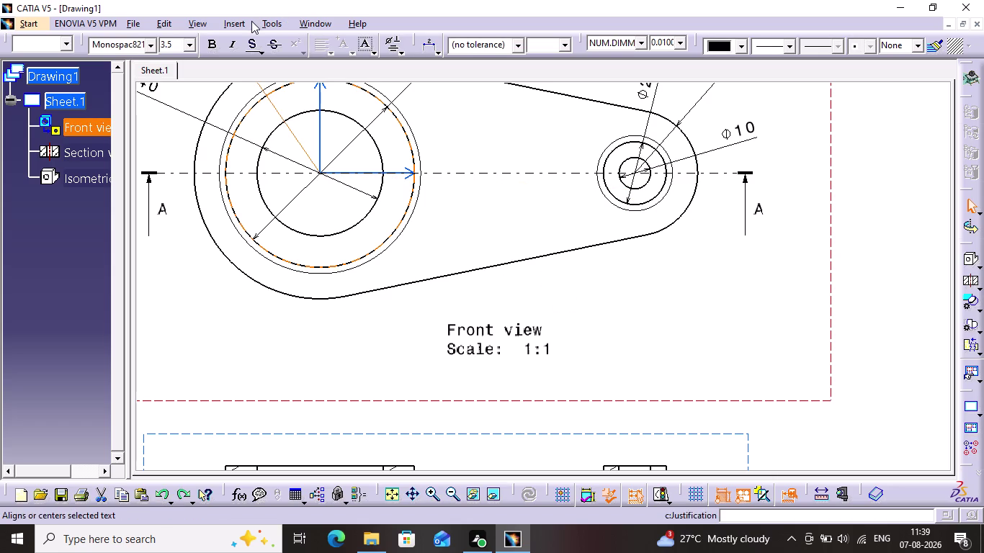
Dimension the 100 centre distance between the large bore and small hole, below the part.
click(250, 21)
click(272, 102)
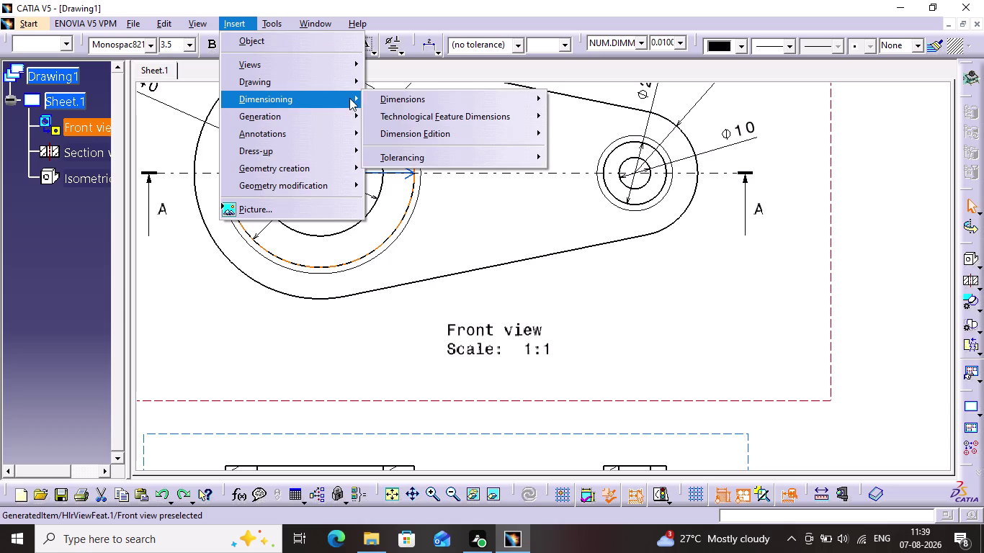
click(375, 97)
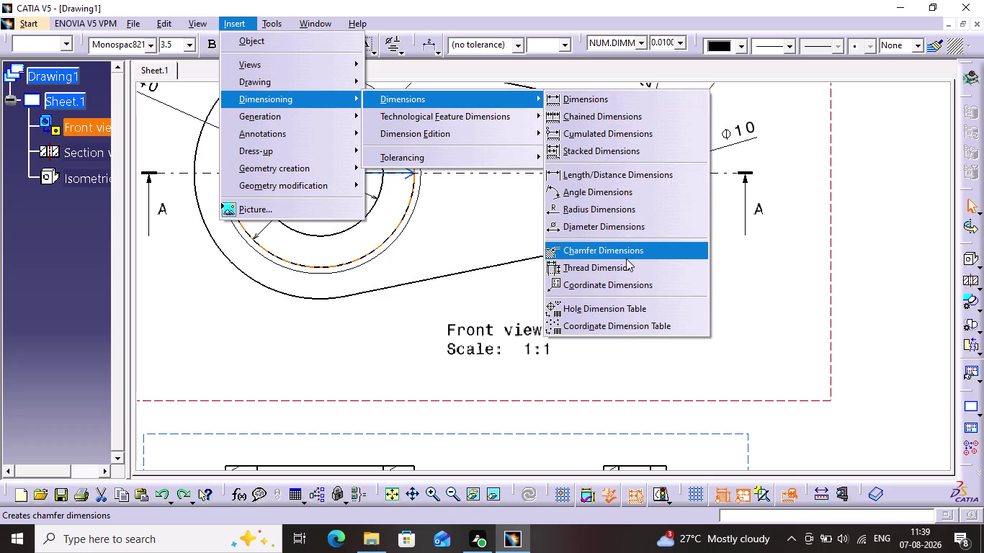
click(594, 100)
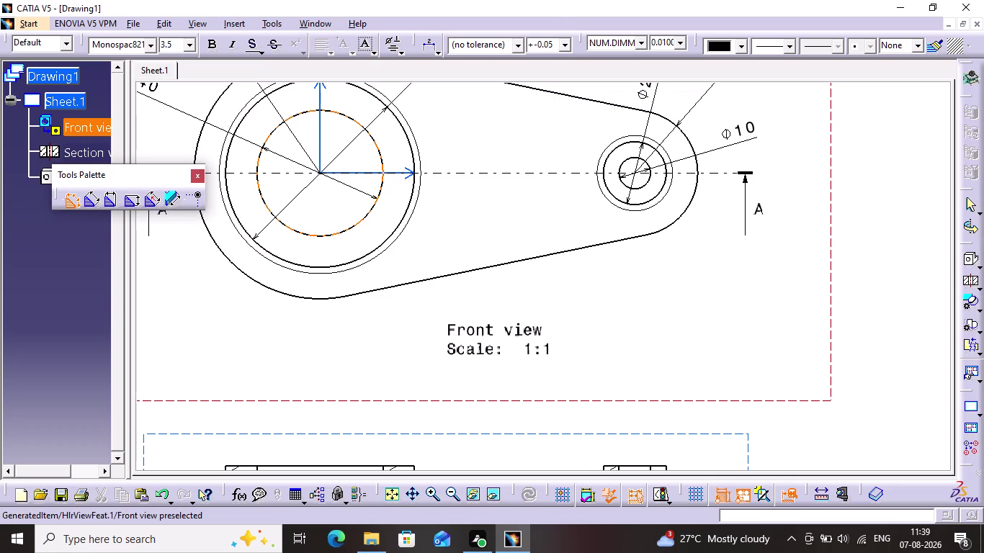
click(264, 148)
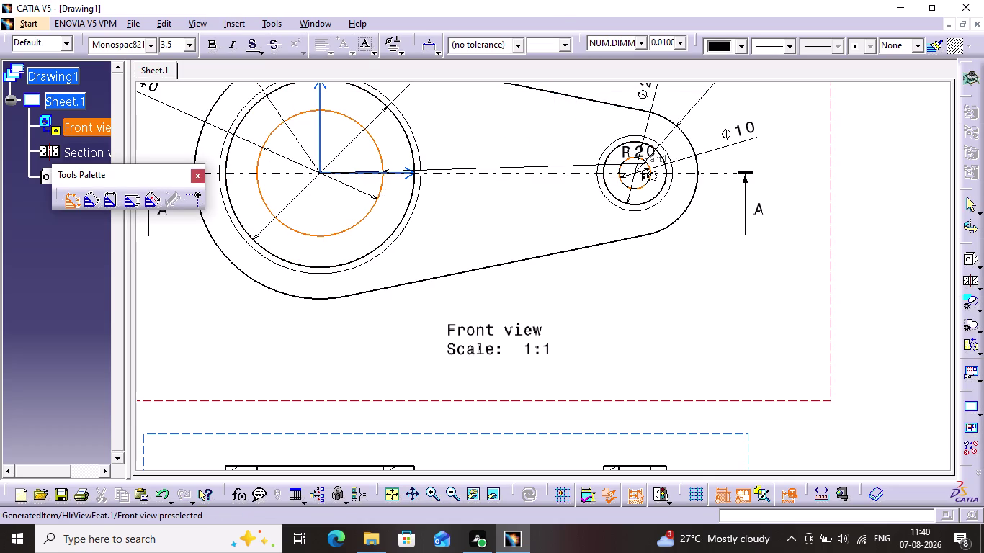
click(623, 163)
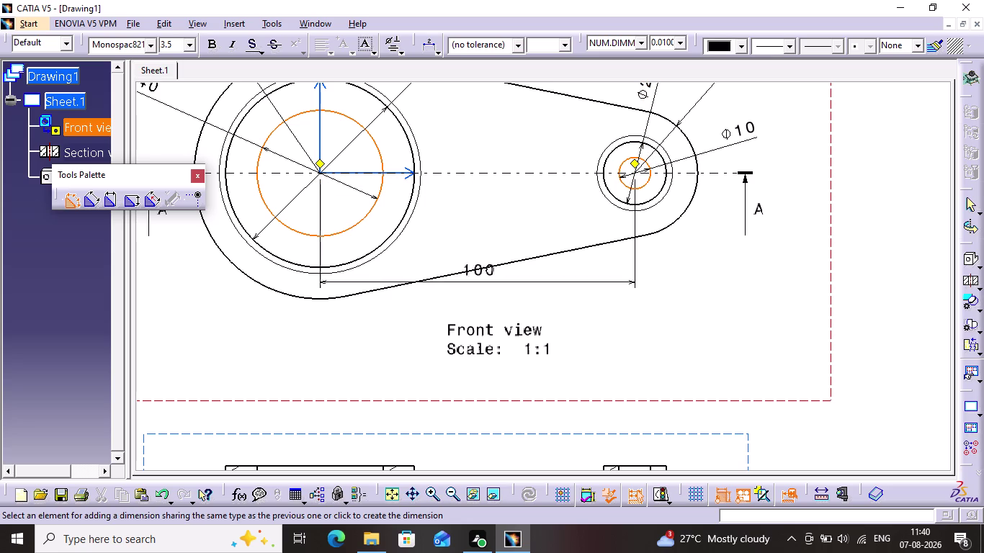
click(510, 312)
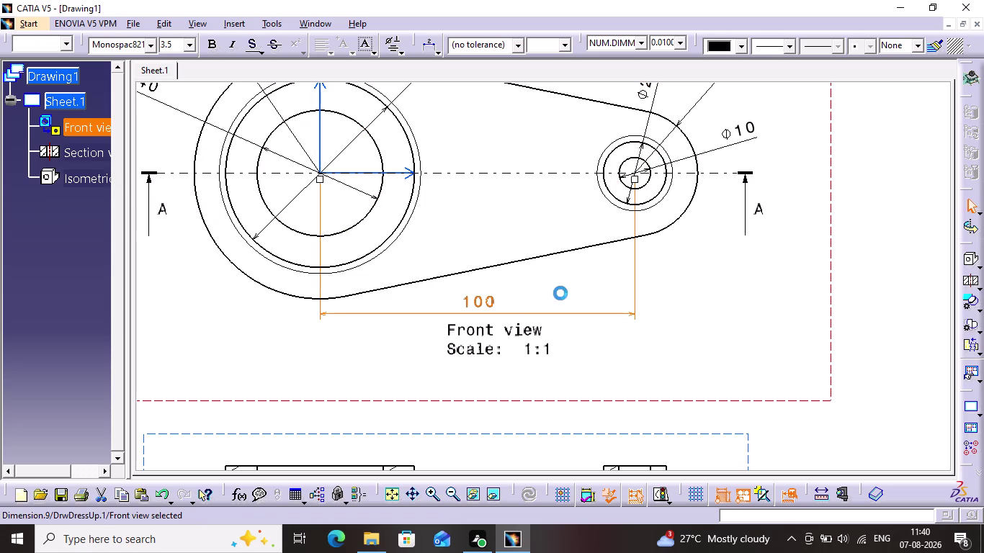
click(560, 293)
Dimension the upper right flange of section A-A as 10 thick.
middle_drag(671, 316, 540, 131)
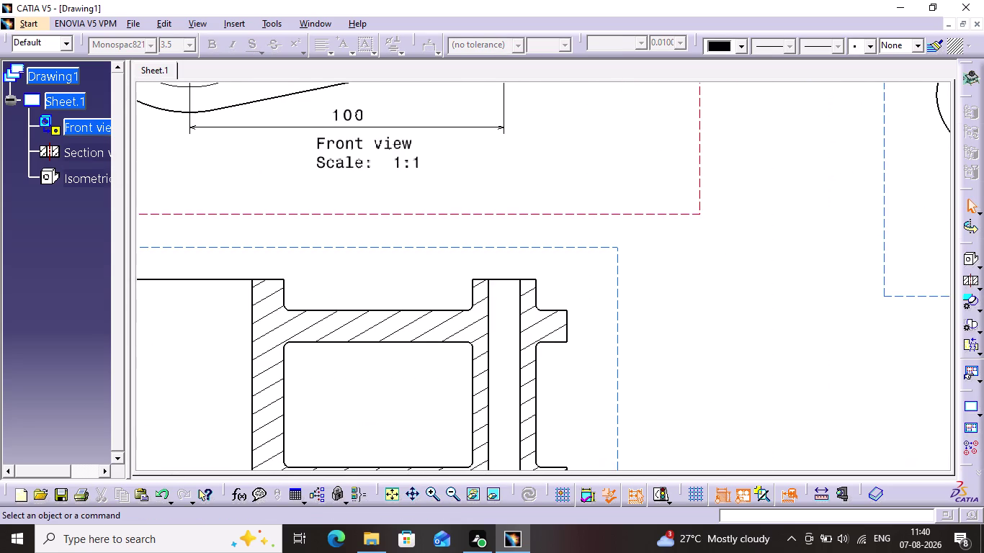
middle_drag(651, 305, 803, 198)
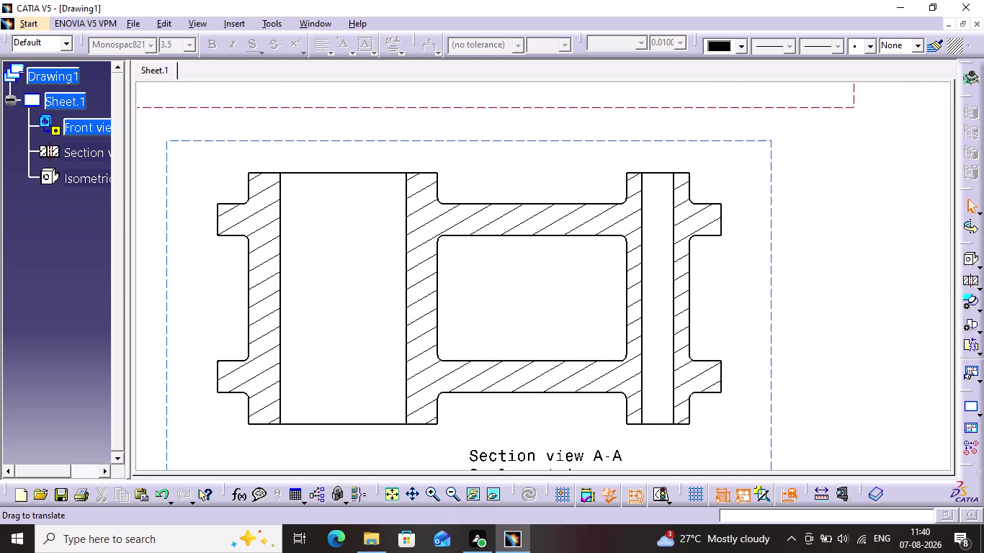
middle_drag(804, 199, 819, 172)
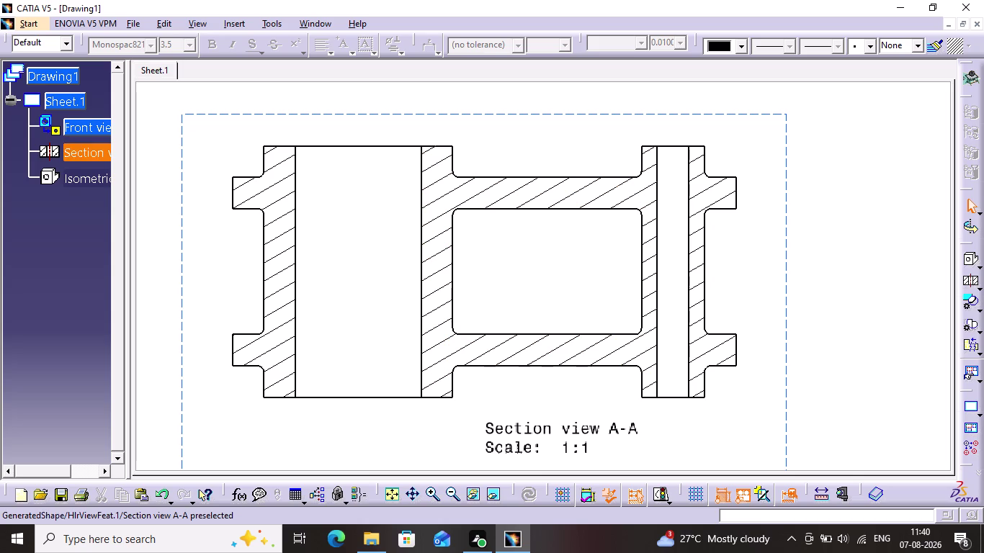
click(224, 18)
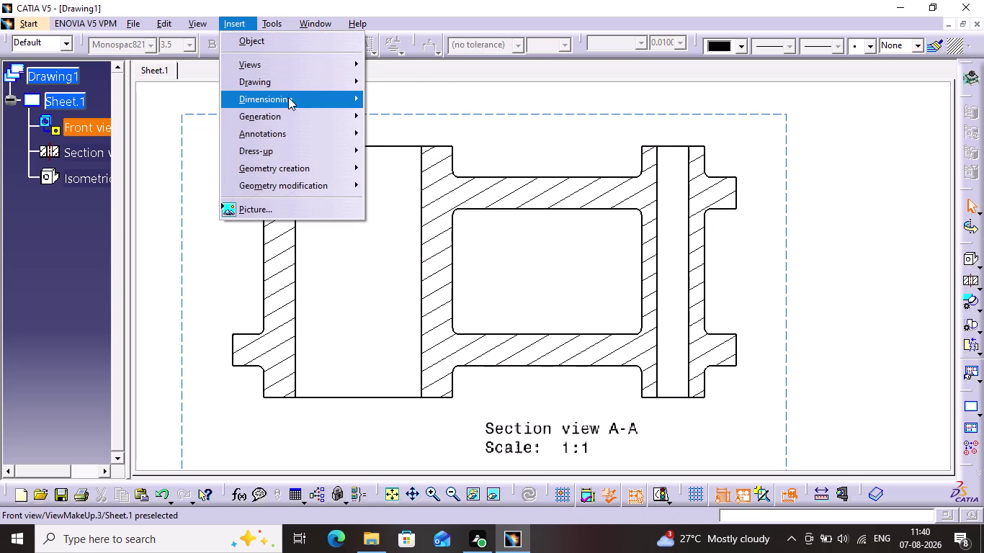
click(298, 103)
click(381, 96)
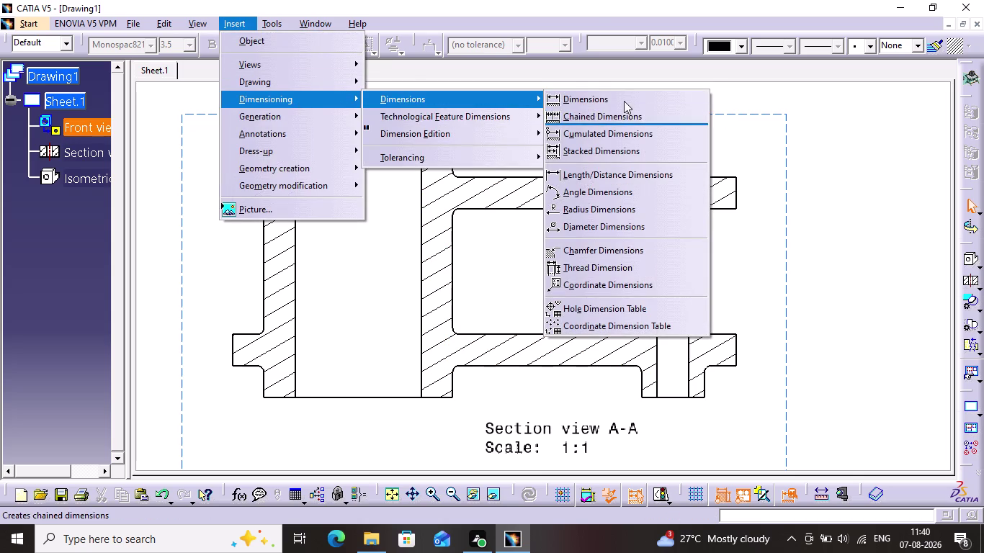
click(625, 102)
click(724, 178)
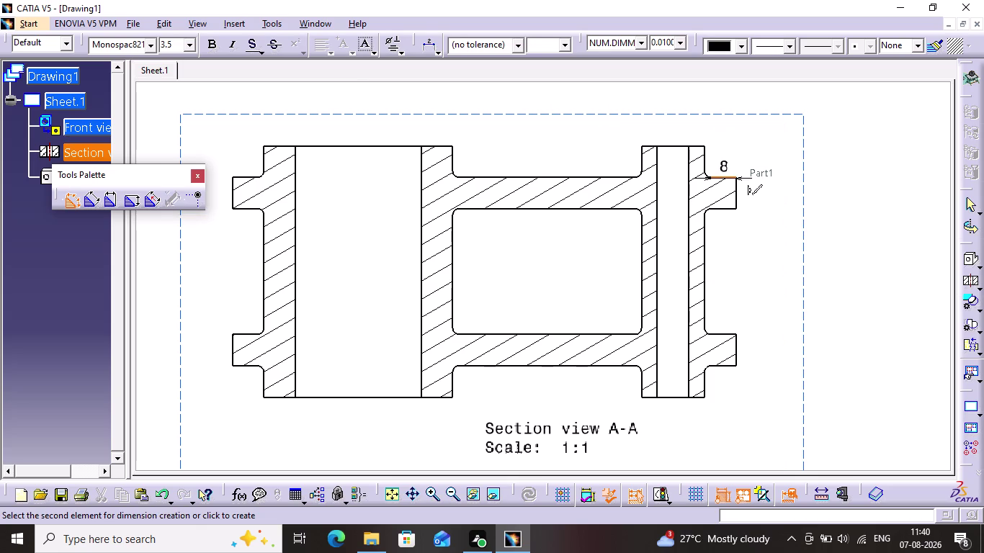
click(728, 208)
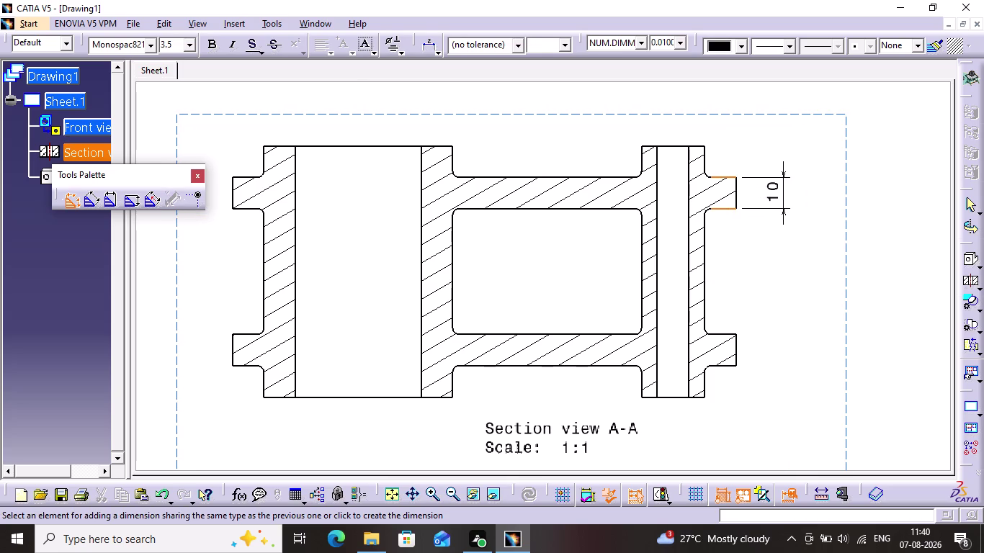
click(786, 191)
click(820, 197)
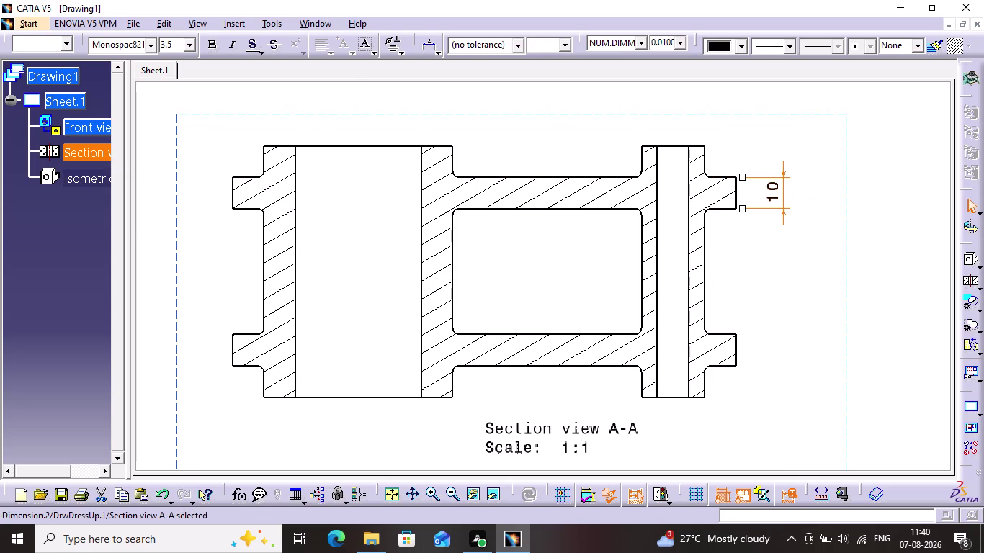
Add a matching 10 thickness dimension to the lower right flange.
click(235, 26)
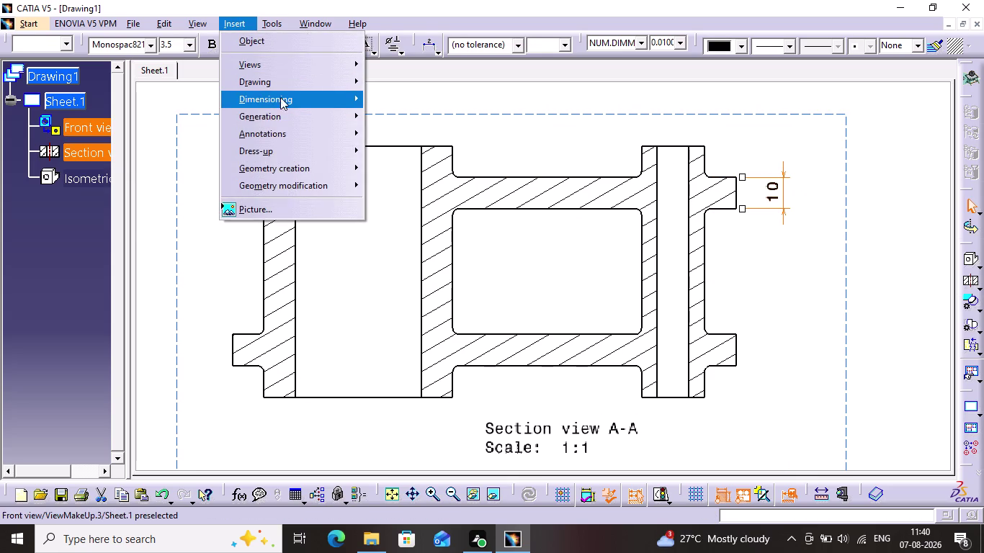
click(283, 103)
click(486, 100)
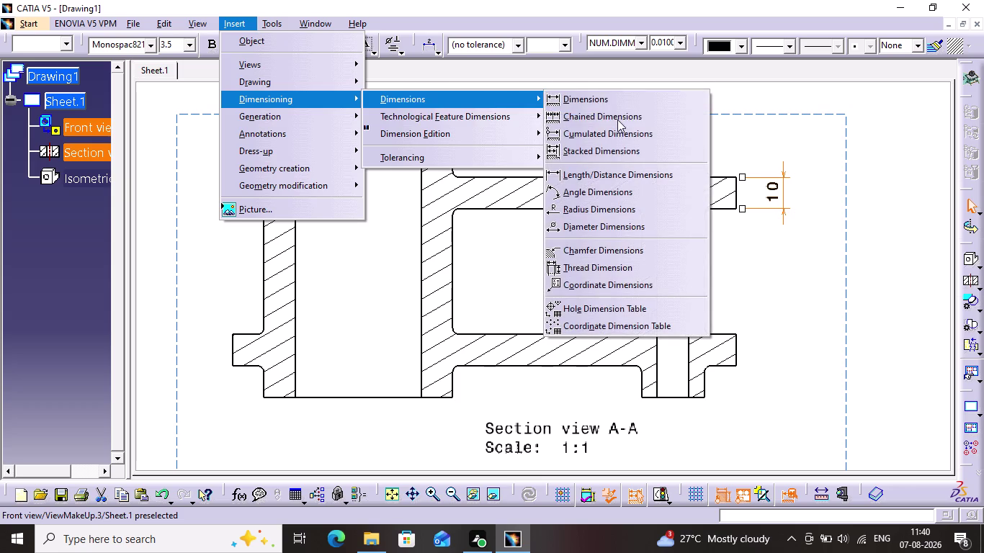
click(628, 102)
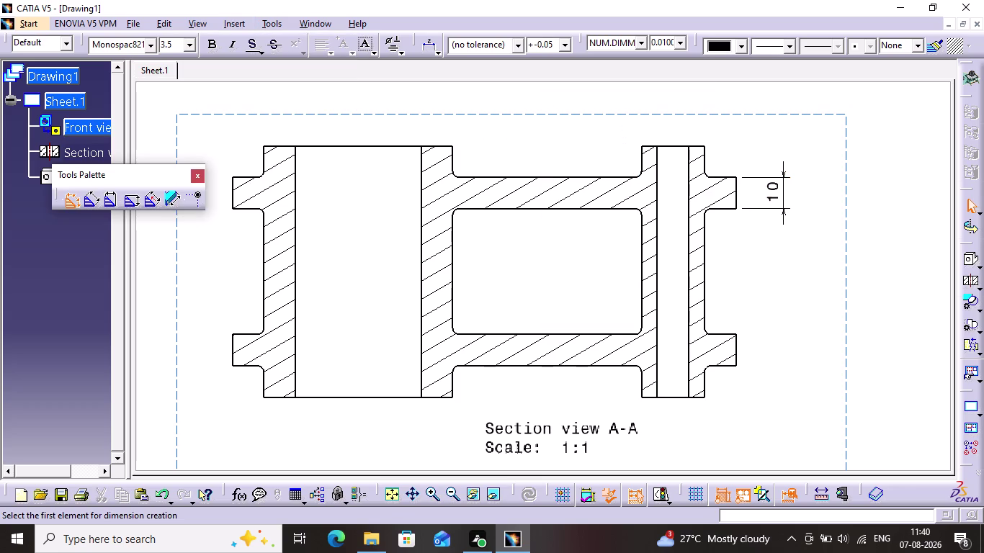
click(732, 333)
click(730, 368)
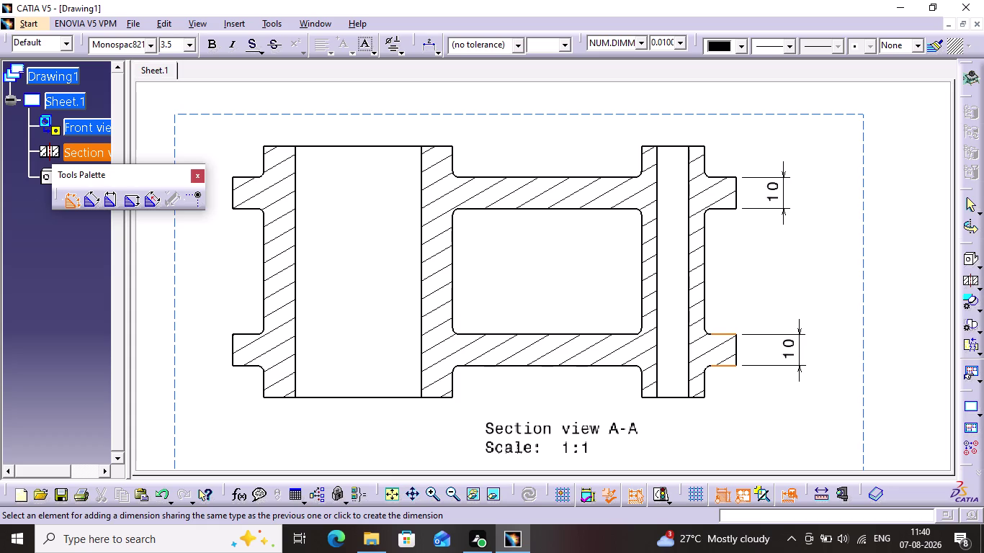
click(799, 350)
click(820, 346)
click(794, 304)
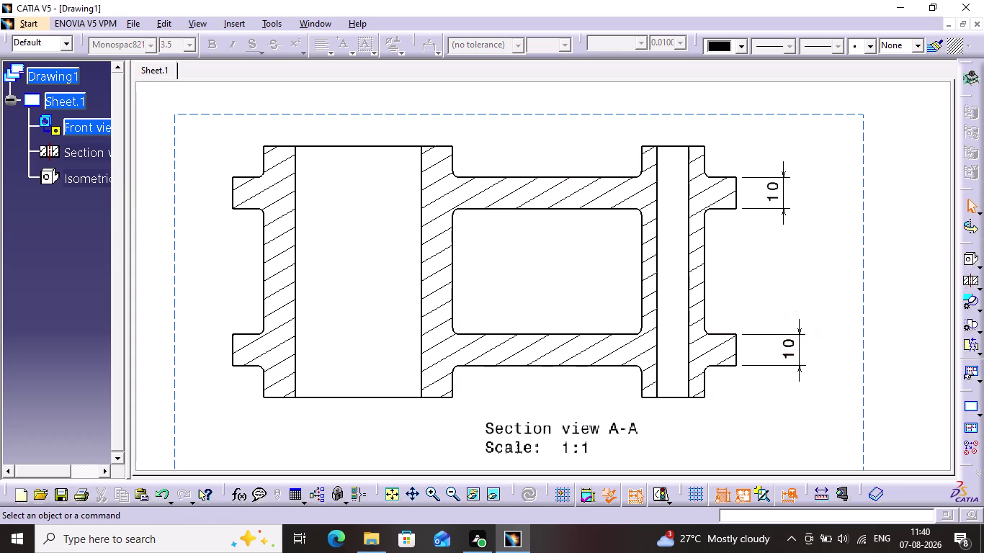
click(238, 23)
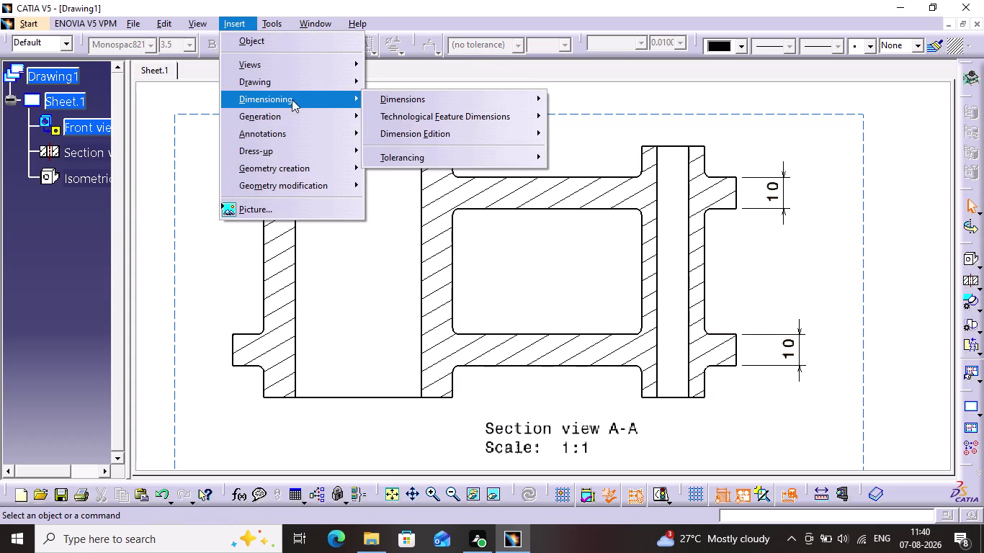
Dimension the right boss's outer edges as Ø20, placed above the boss.
click(392, 102)
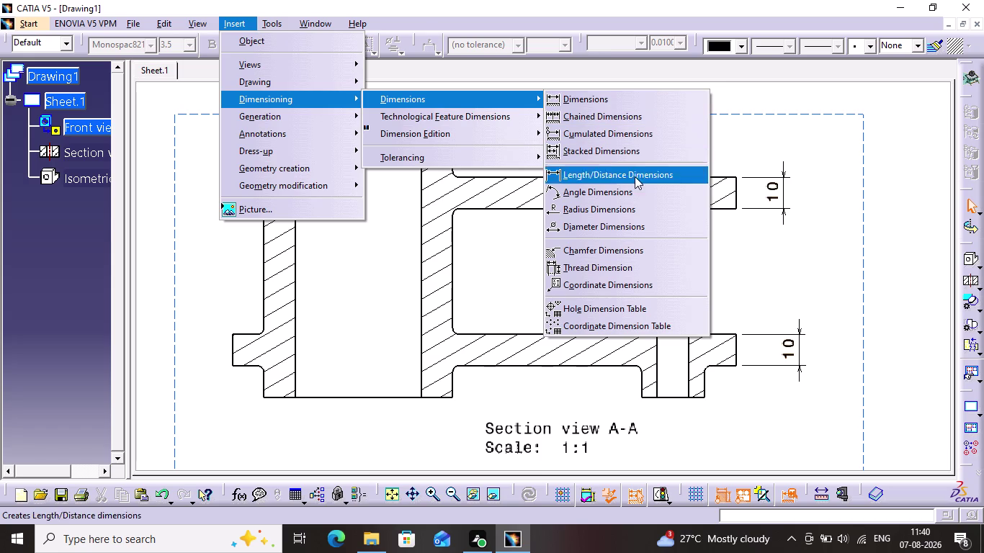
click(625, 234)
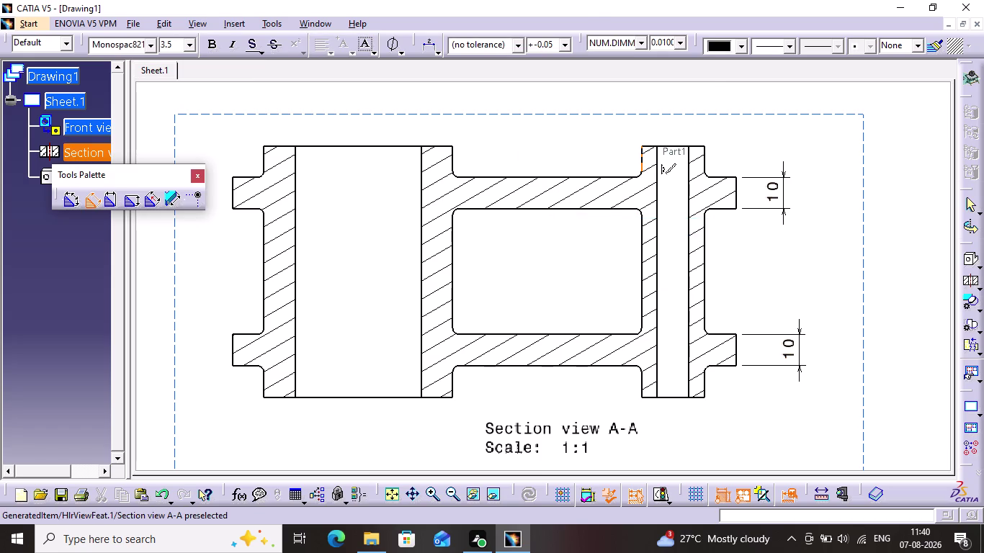
click(641, 158)
click(707, 158)
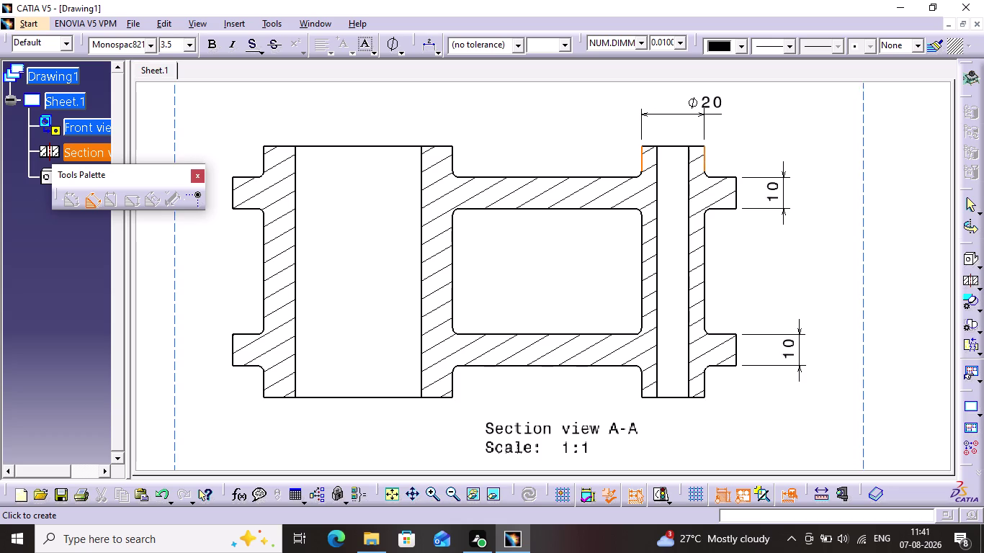
click(720, 104)
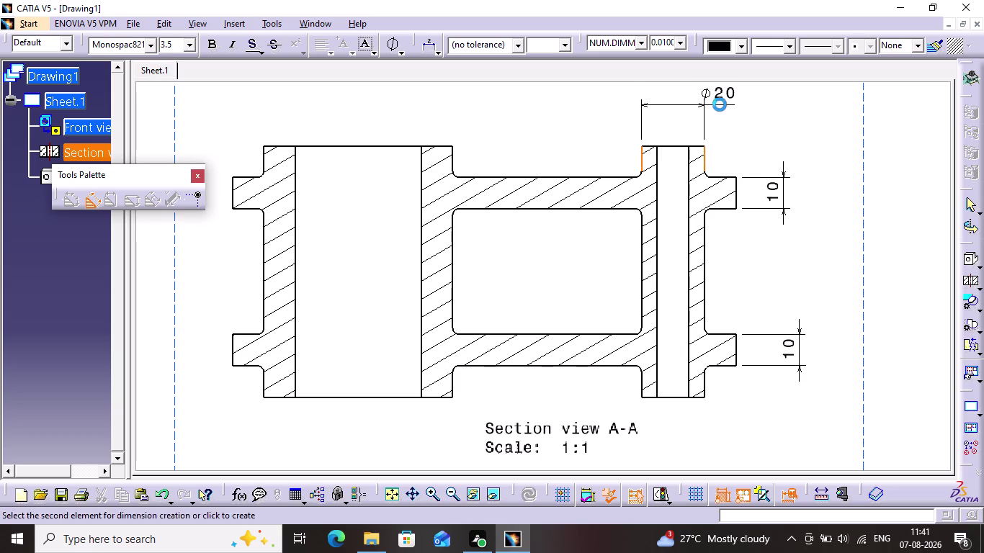
click(249, 25)
Dimension the boss's hole edges as Ø10, placed above the boss.
click(382, 97)
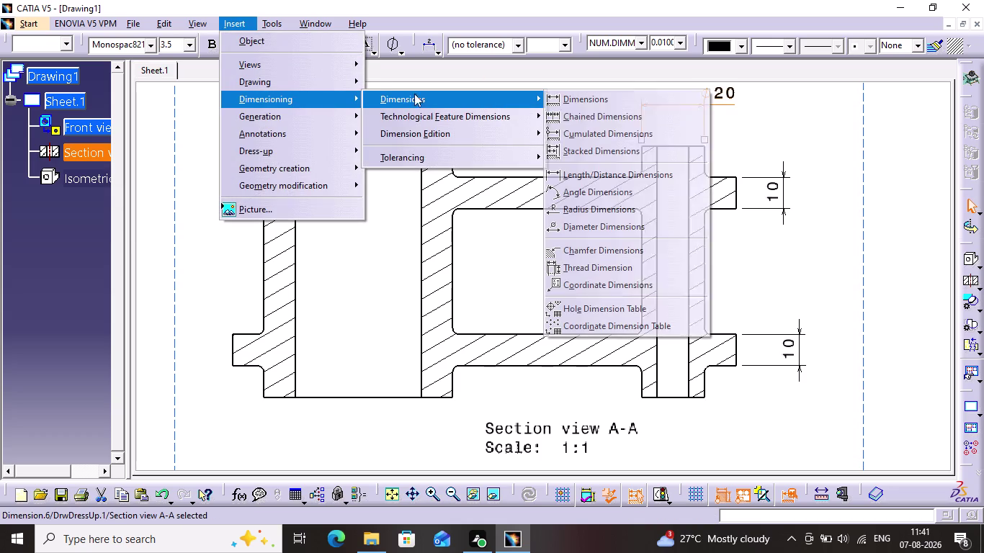
click(607, 226)
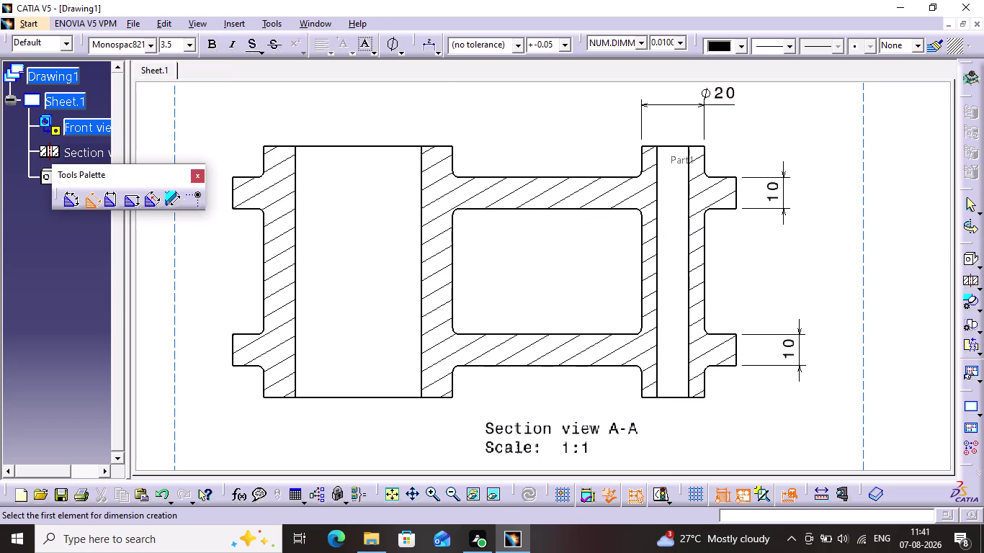
click(655, 153)
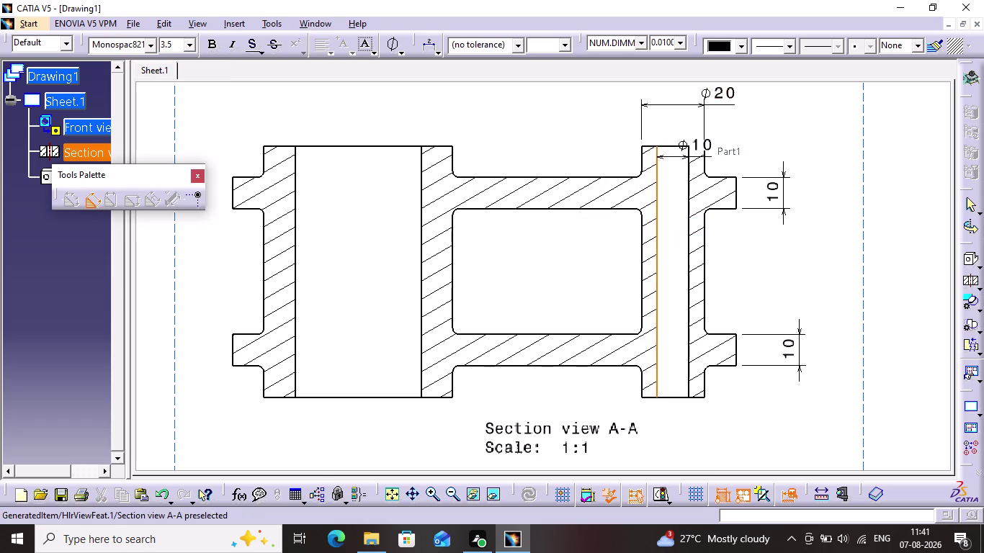
click(685, 149)
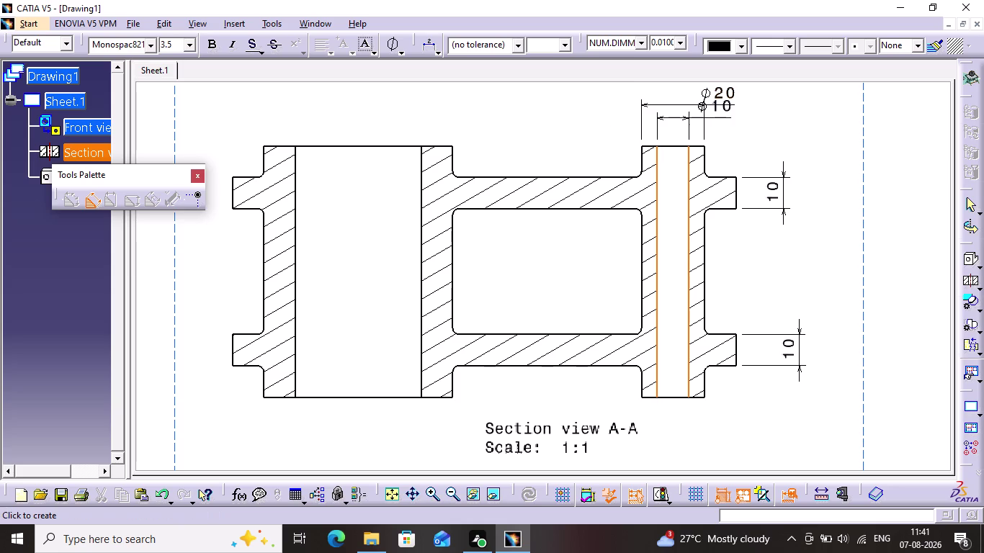
click(738, 136)
click(760, 140)
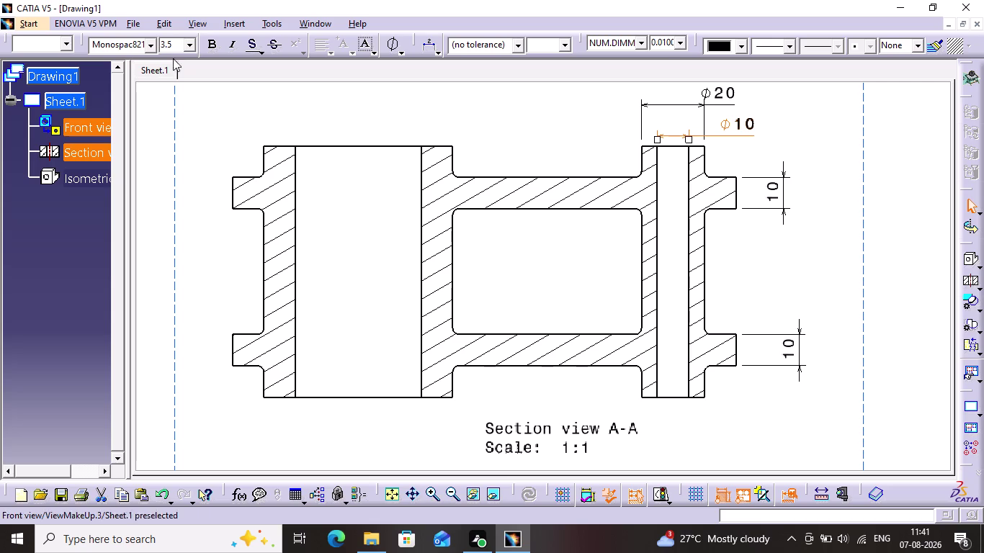
click(229, 18)
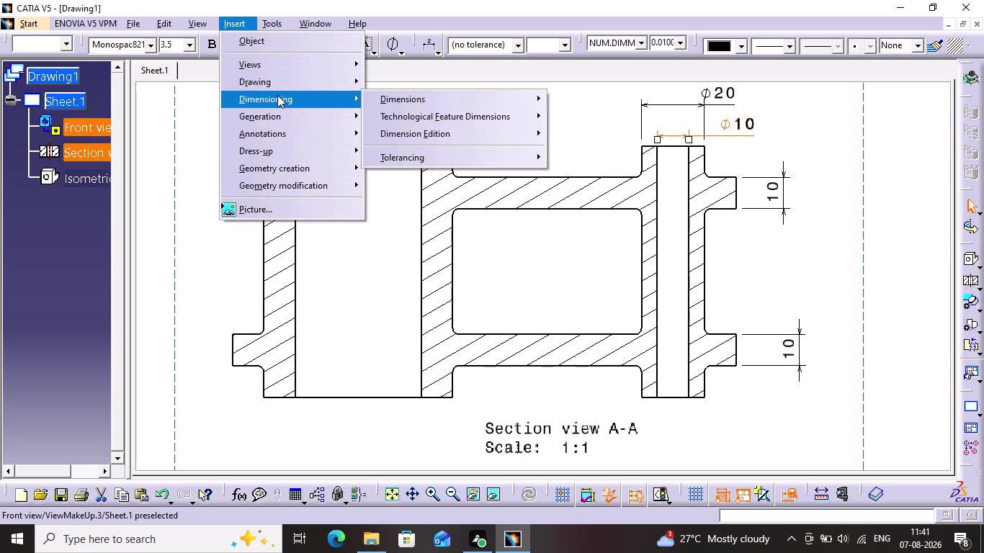
Add R2 radius dimensions to the fillets right and left of the boss.
click(397, 95)
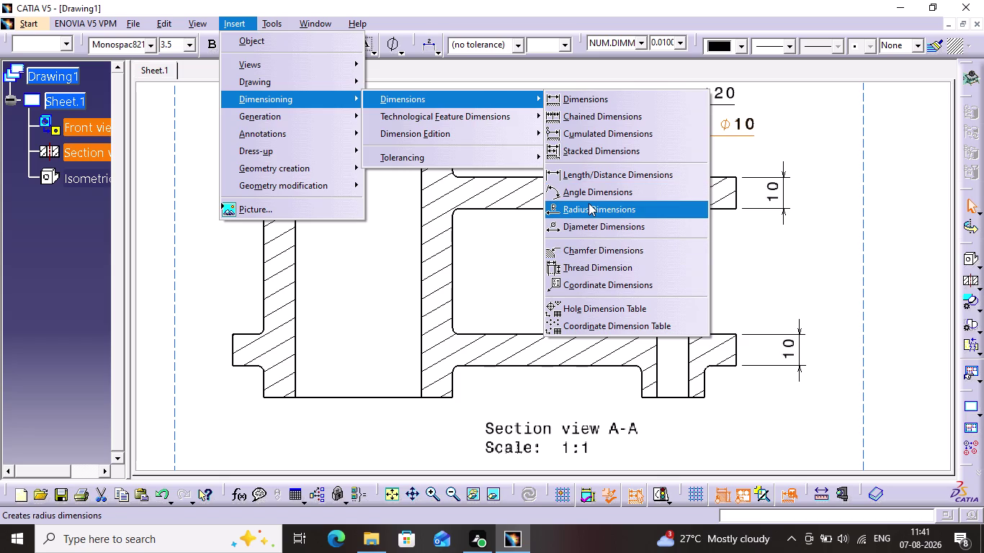
click(589, 203)
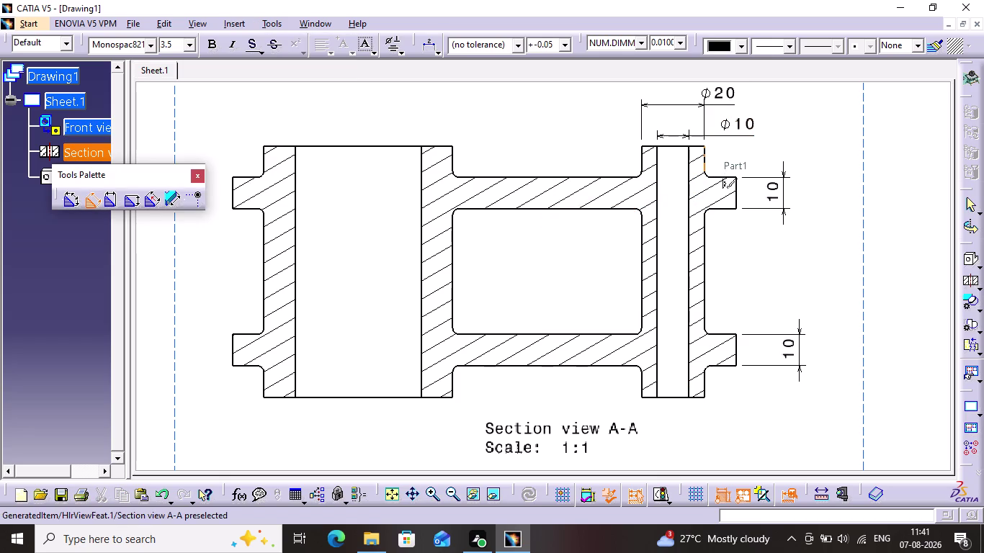
click(703, 174)
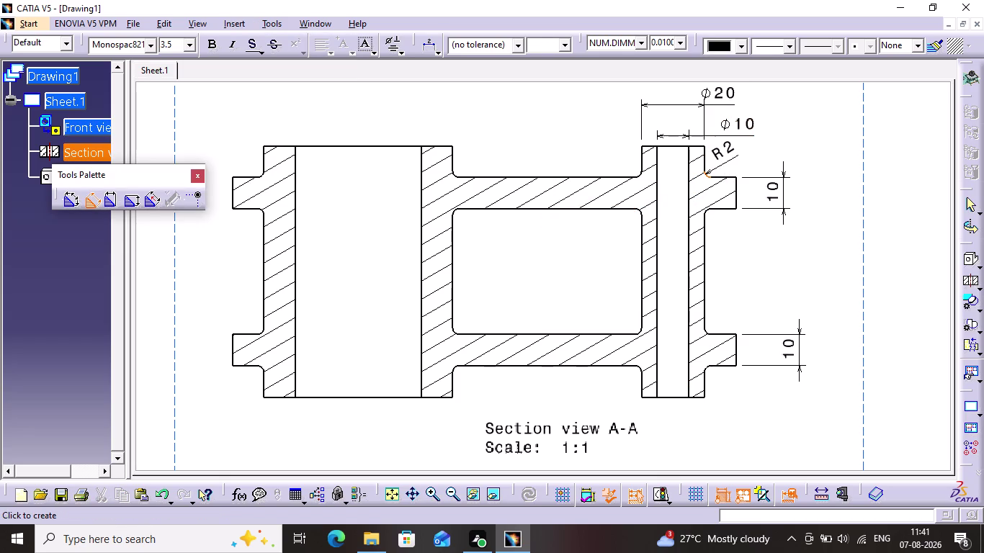
click(756, 160)
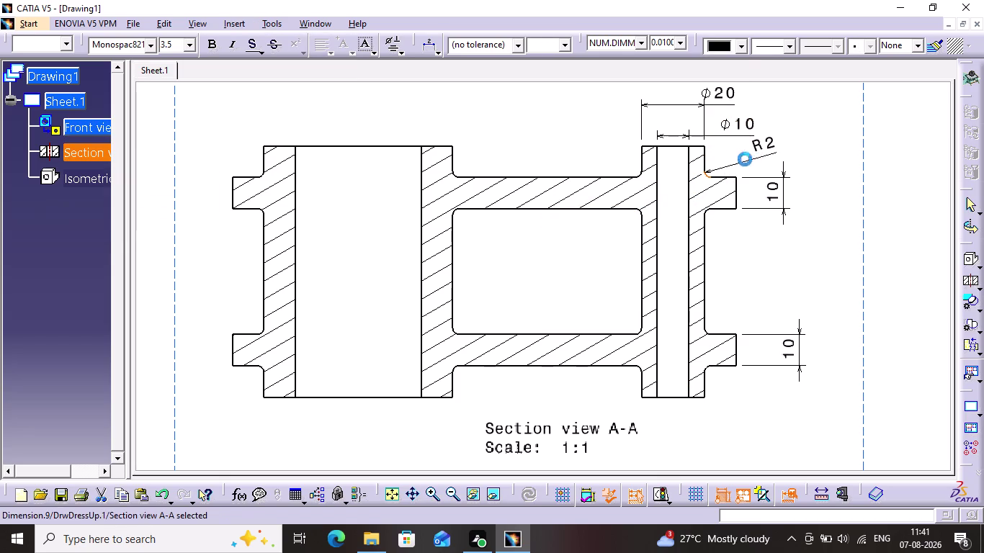
click(246, 24)
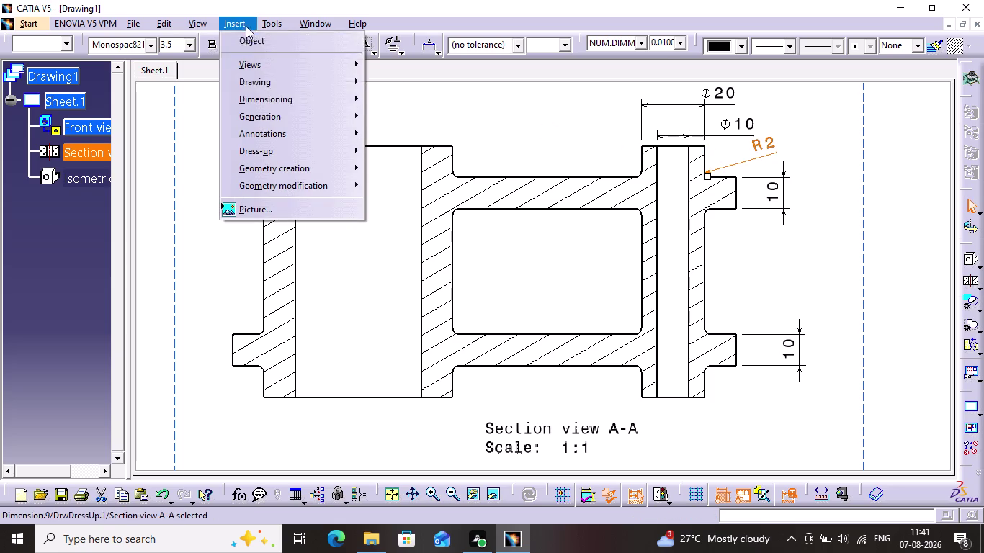
click(270, 101)
click(440, 96)
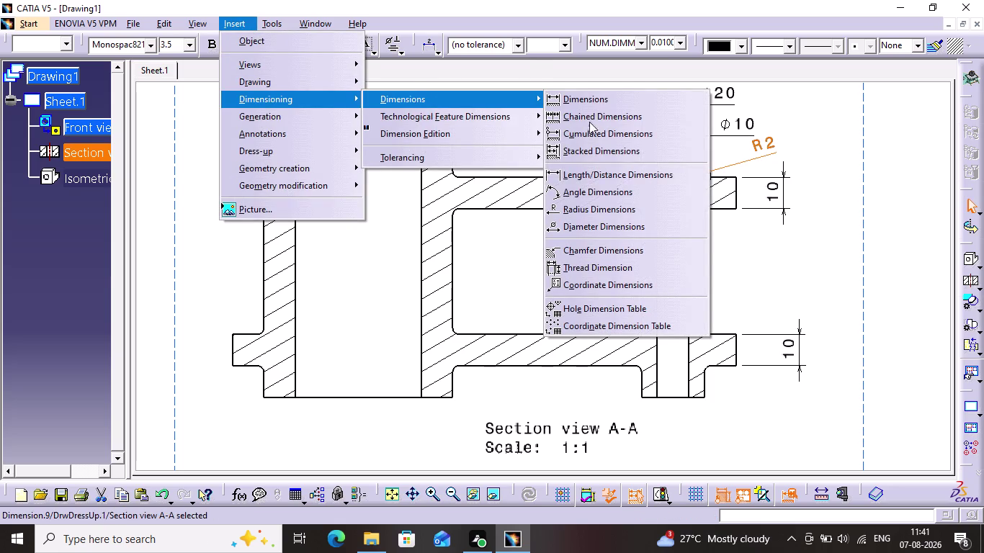
click(589, 215)
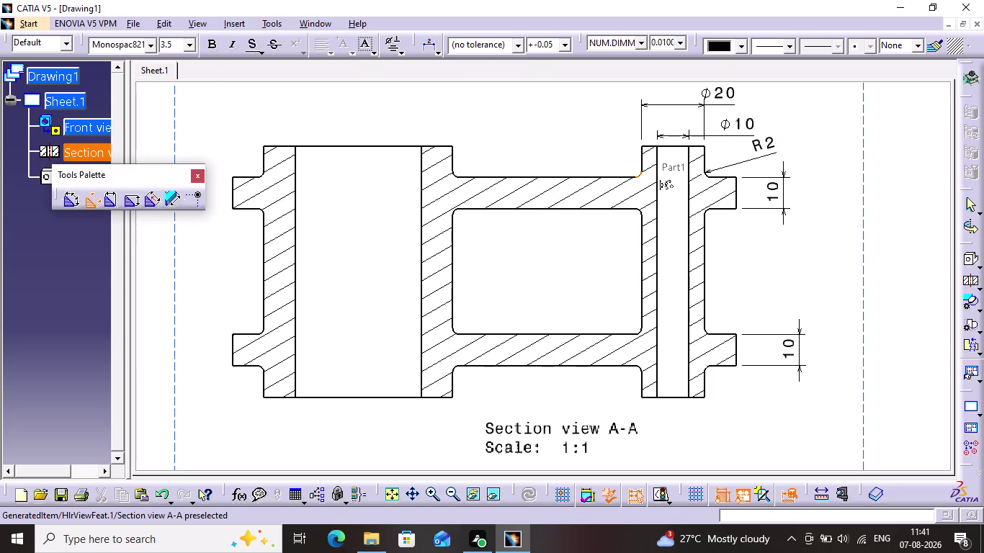
click(639, 174)
click(602, 143)
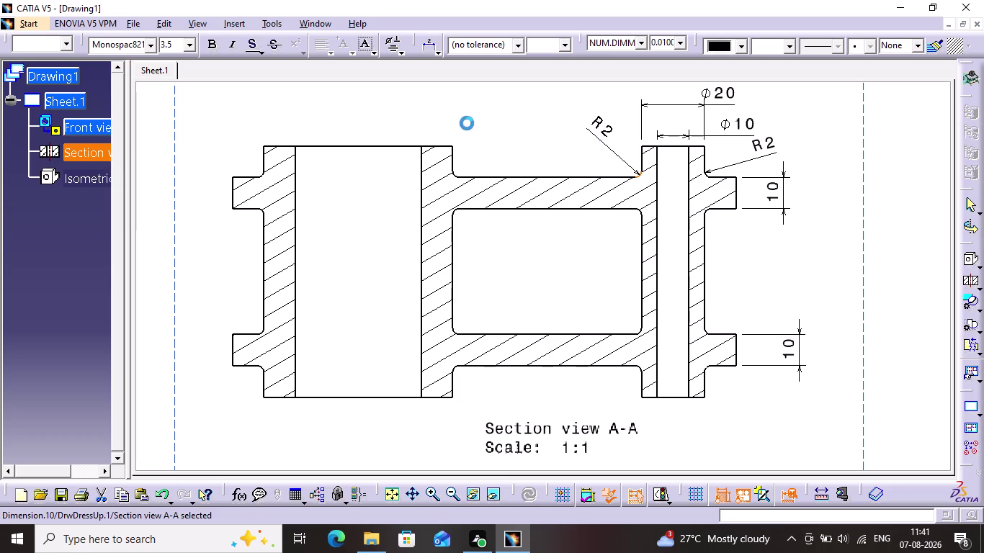
click(243, 22)
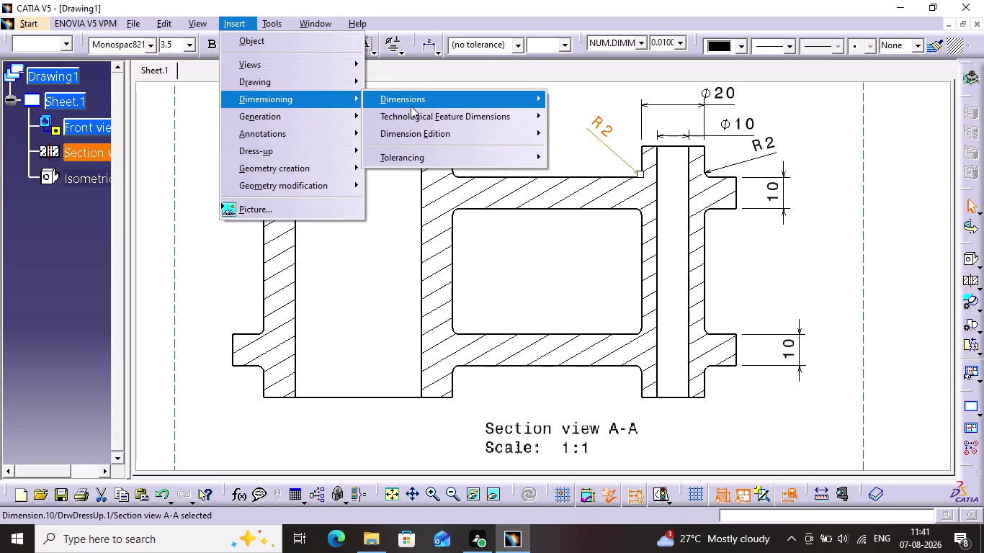
Add R2 radii to the cavity's upper-right corner and the fillet below the upper-right flange.
click(411, 106)
click(578, 208)
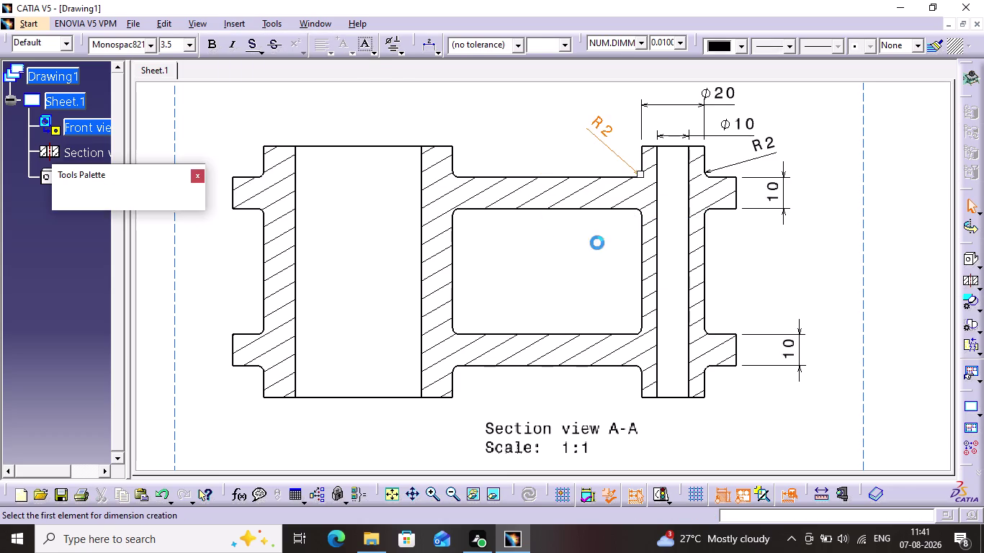
click(641, 211)
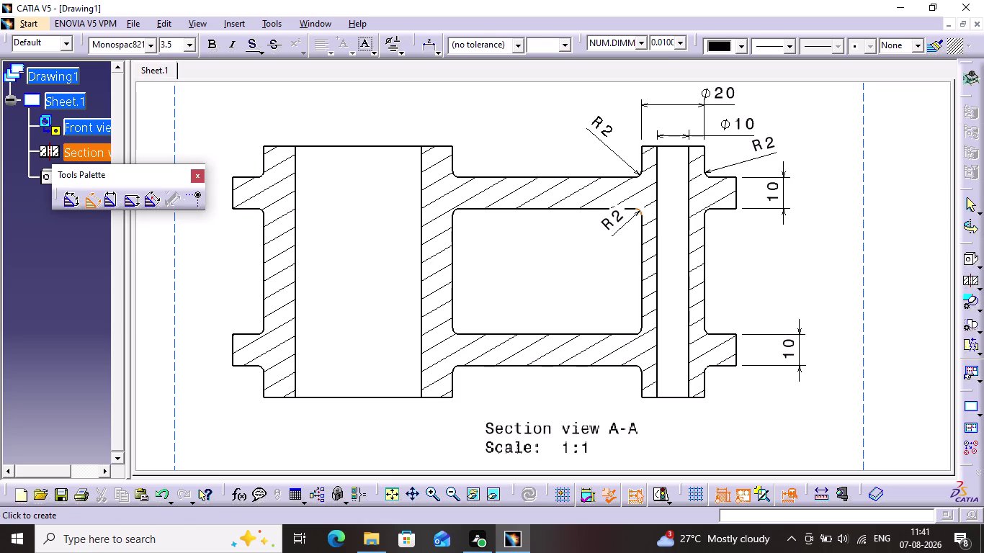
click(612, 242)
click(226, 15)
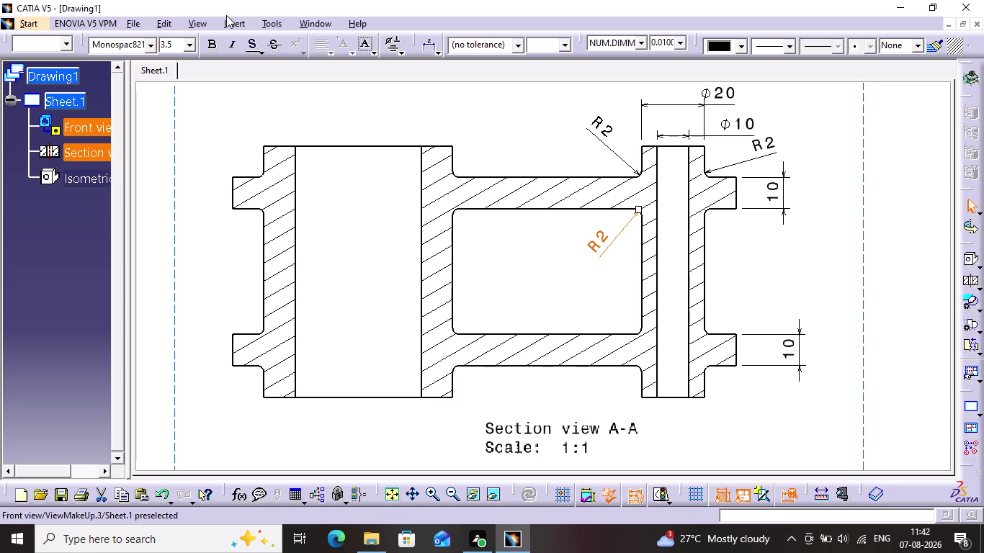
click(232, 26)
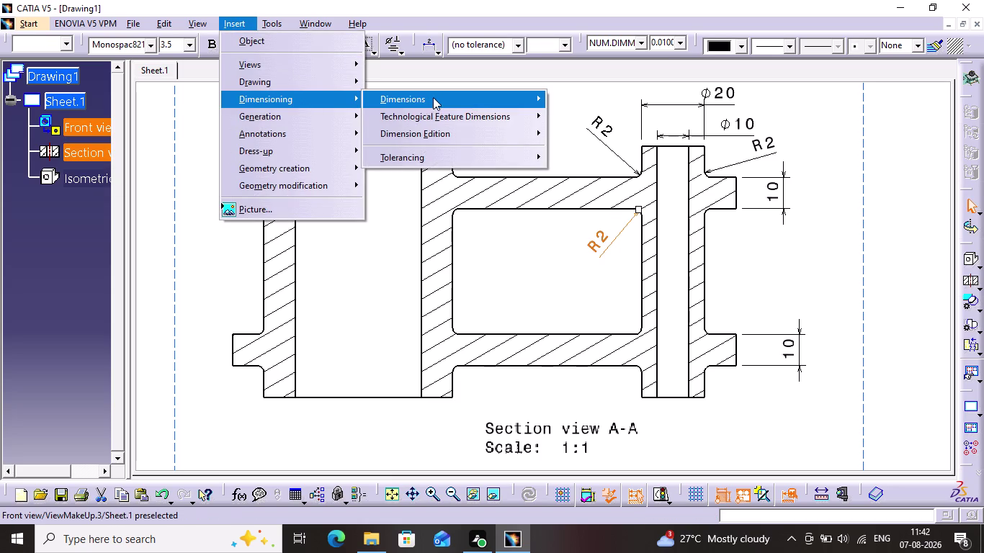
click(433, 97)
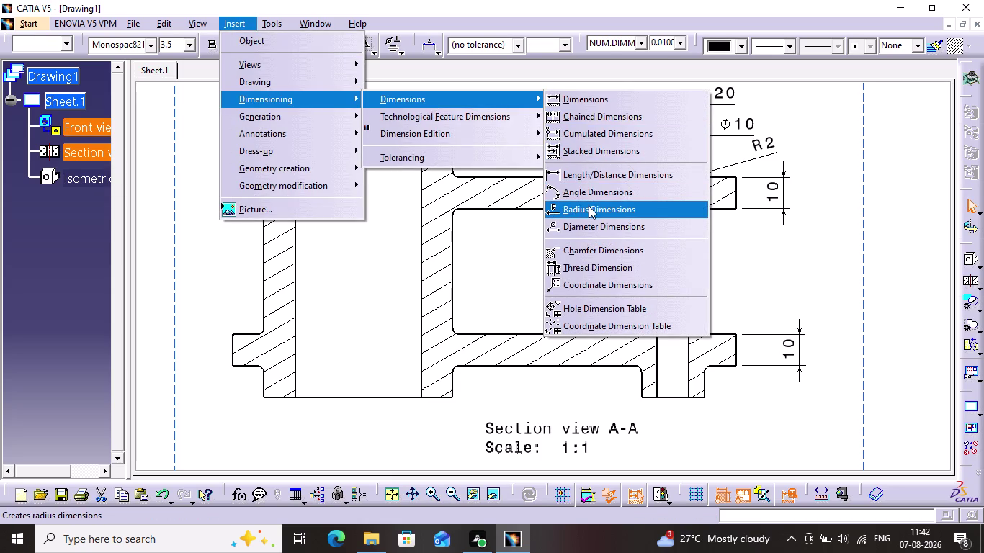
click(588, 206)
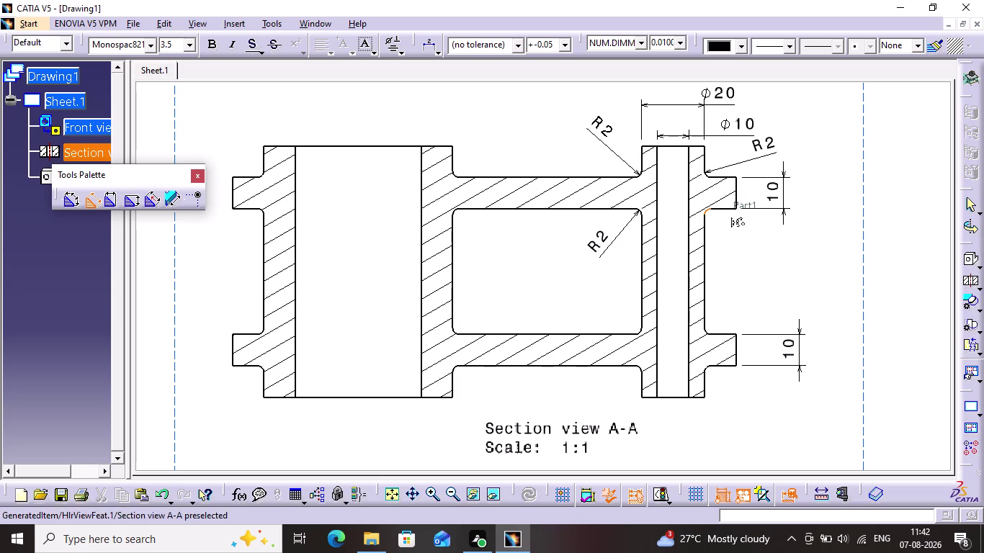
click(710, 211)
click(727, 236)
click(779, 248)
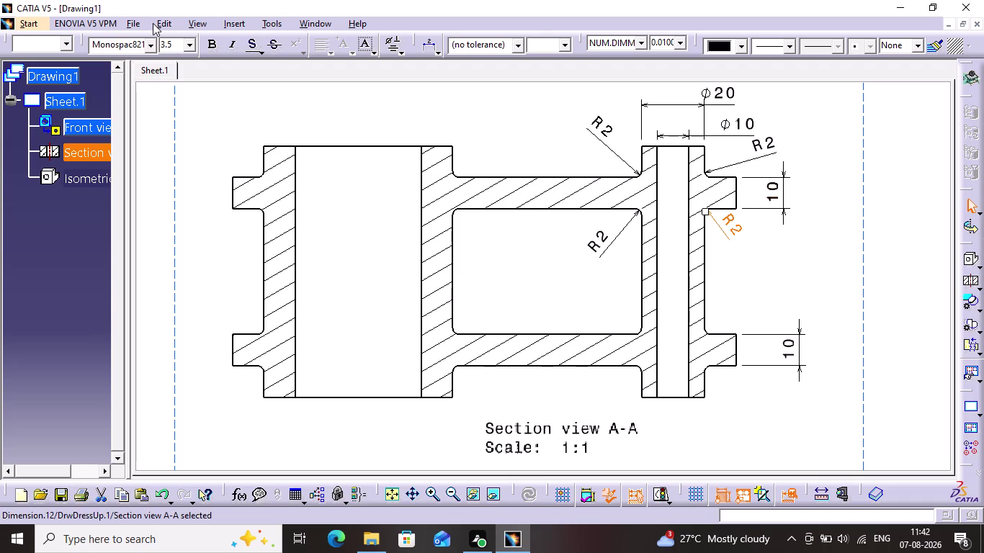
click(229, 23)
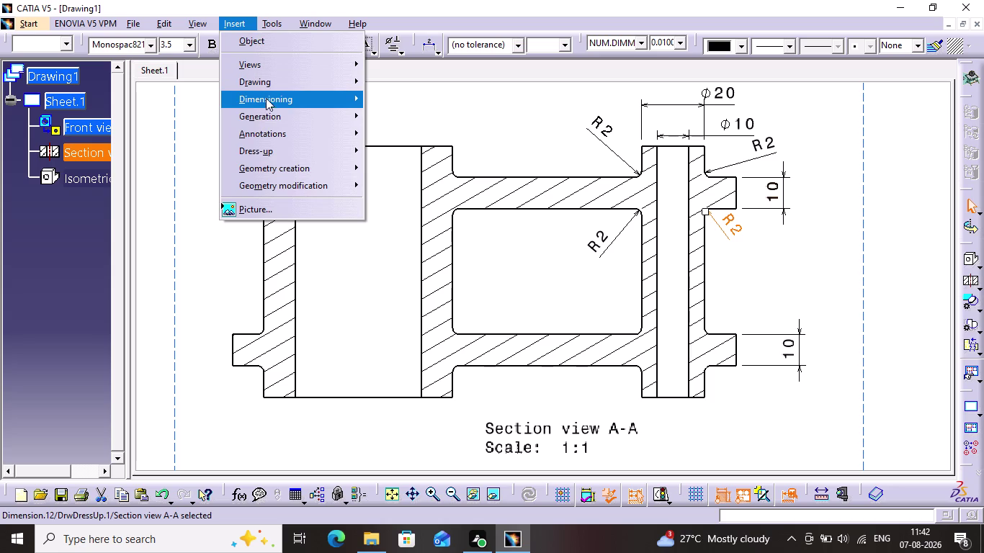
Add the 60 vertical dimension beside the right side of the section.
click(266, 99)
click(434, 105)
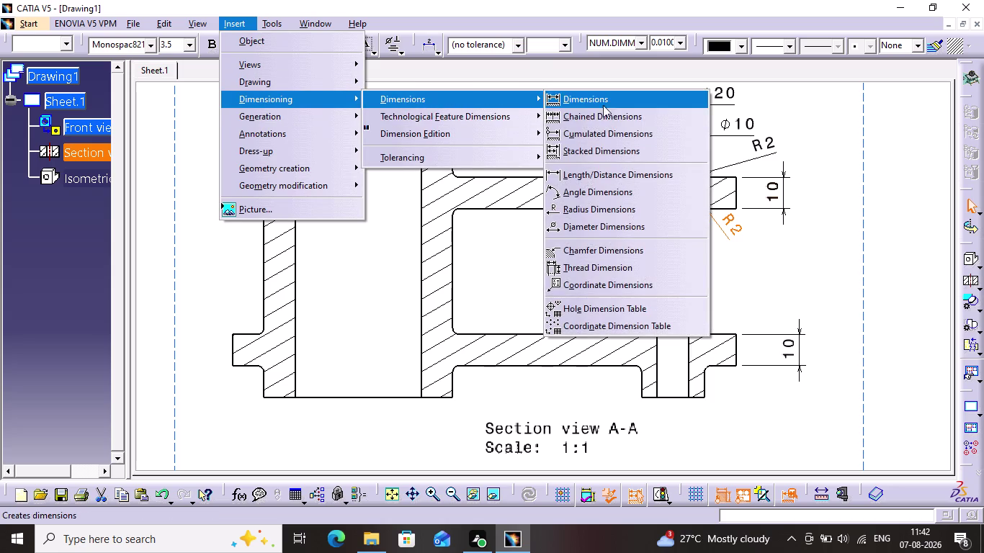
click(609, 100)
click(728, 177)
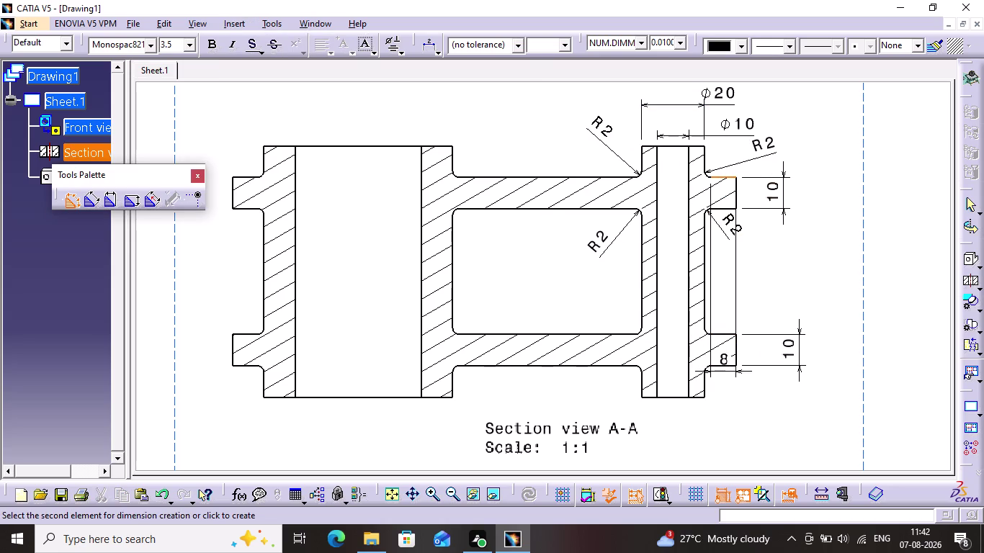
click(729, 362)
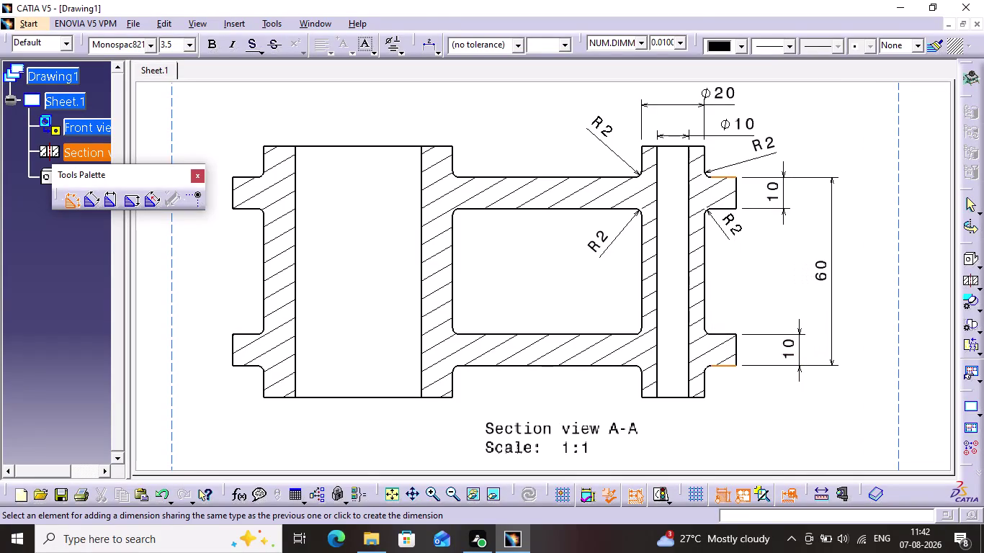
click(832, 310)
click(869, 308)
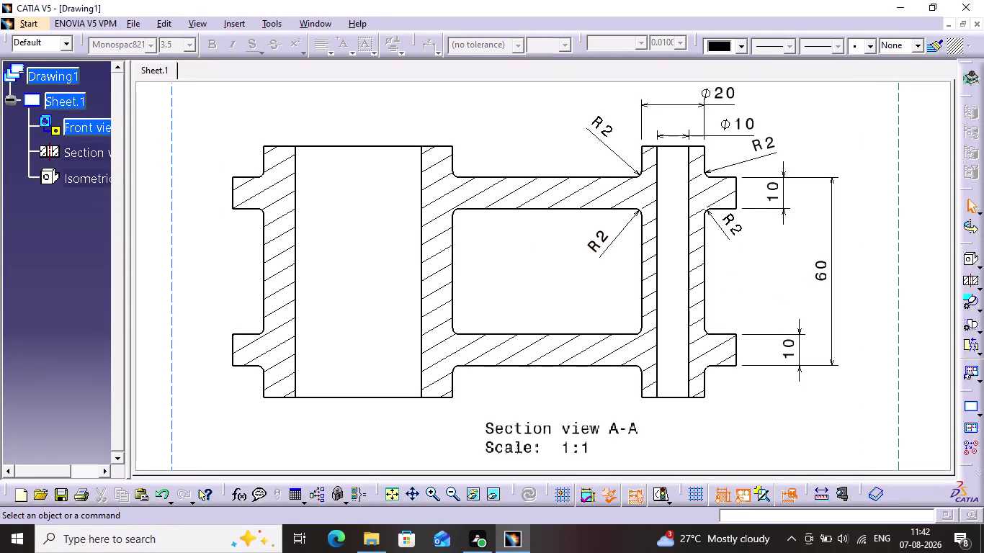
click(235, 21)
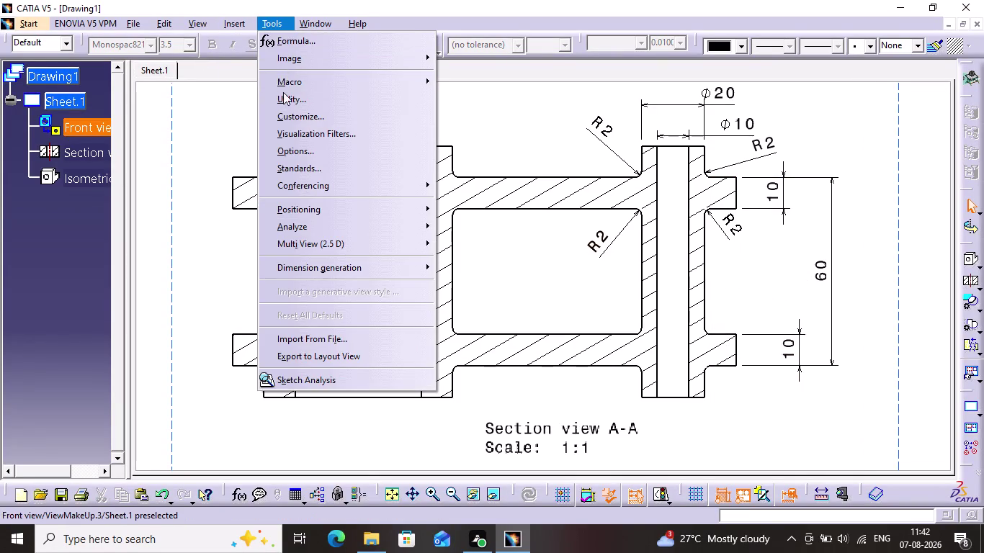
Add the 40 vertical dimension across the inner opening.
click(251, 100)
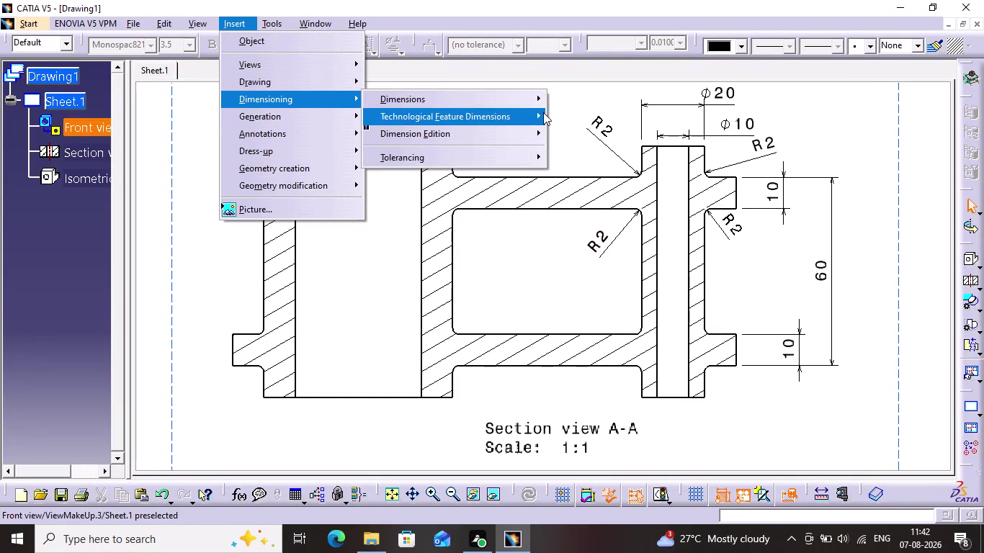
click(538, 105)
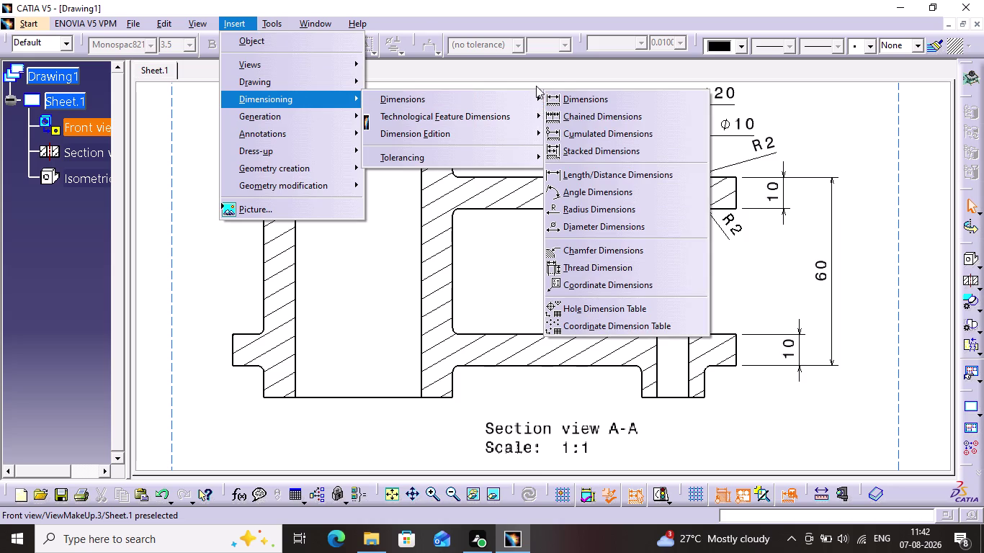
click(522, 92)
click(621, 95)
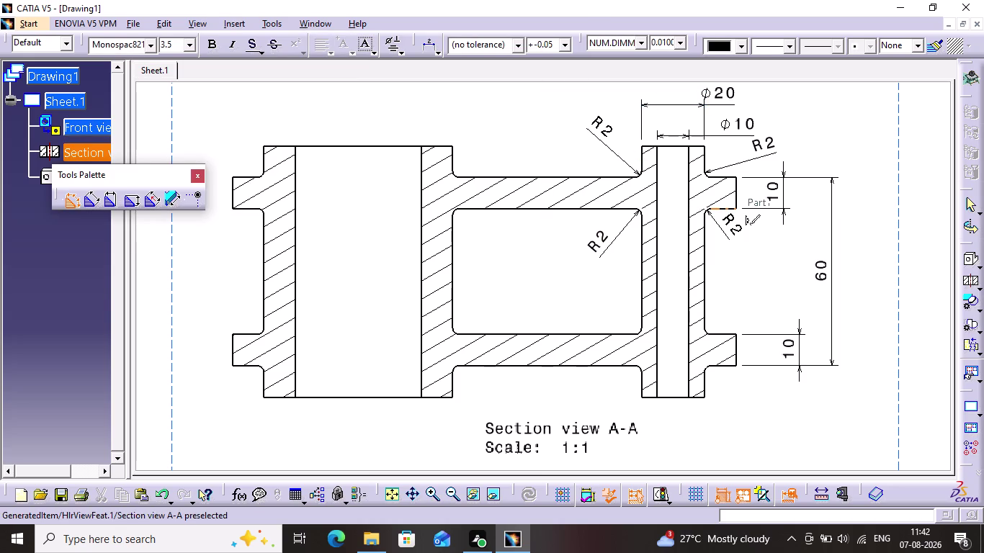
click(725, 207)
click(725, 334)
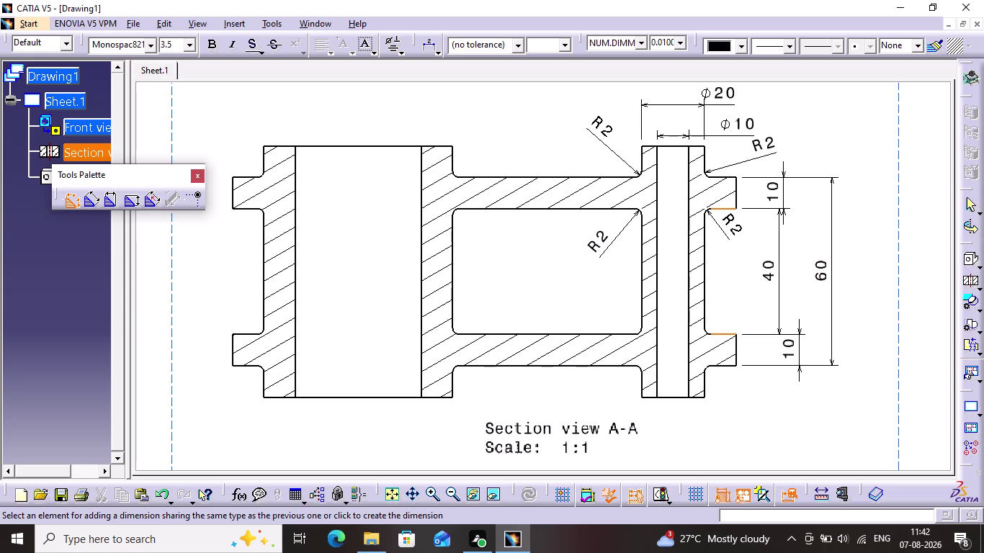
click(789, 274)
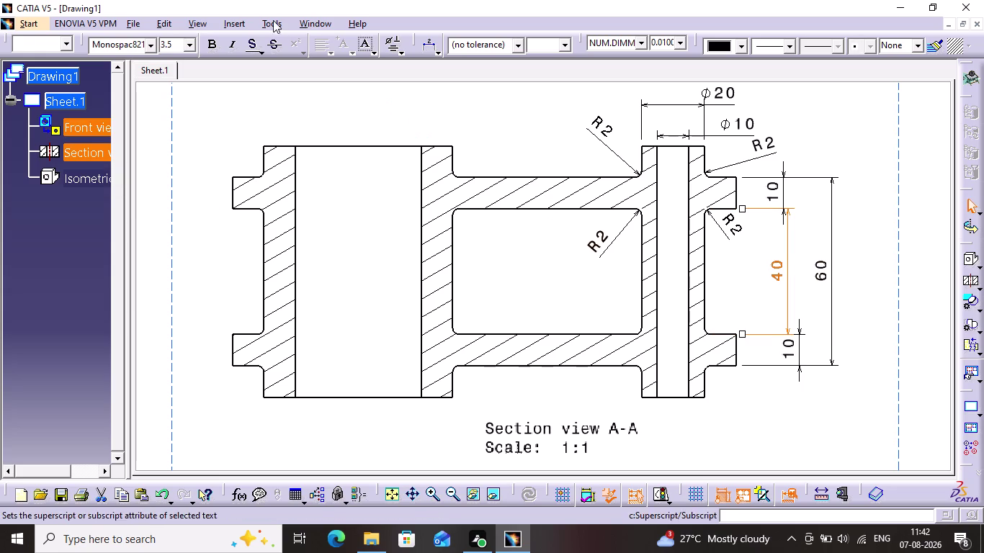
click(247, 19)
Add the 80 vertical dimension from the right boss's top edge, placed at the far right.
click(271, 96)
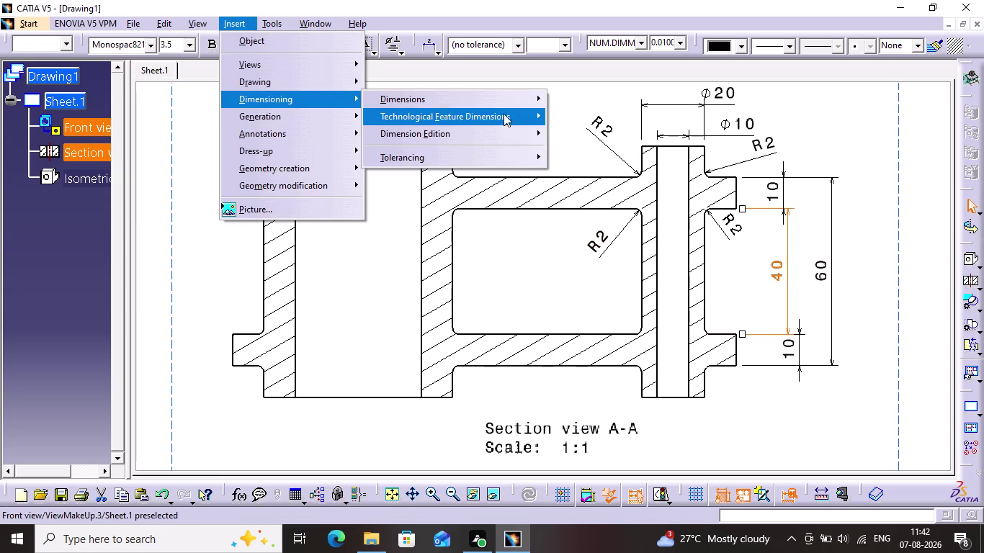
click(501, 105)
click(660, 105)
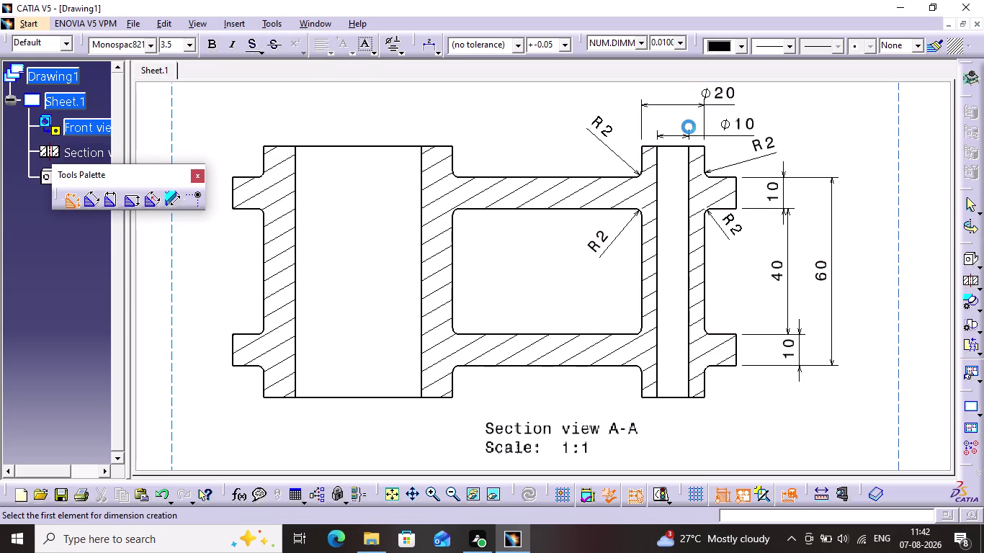
click(681, 147)
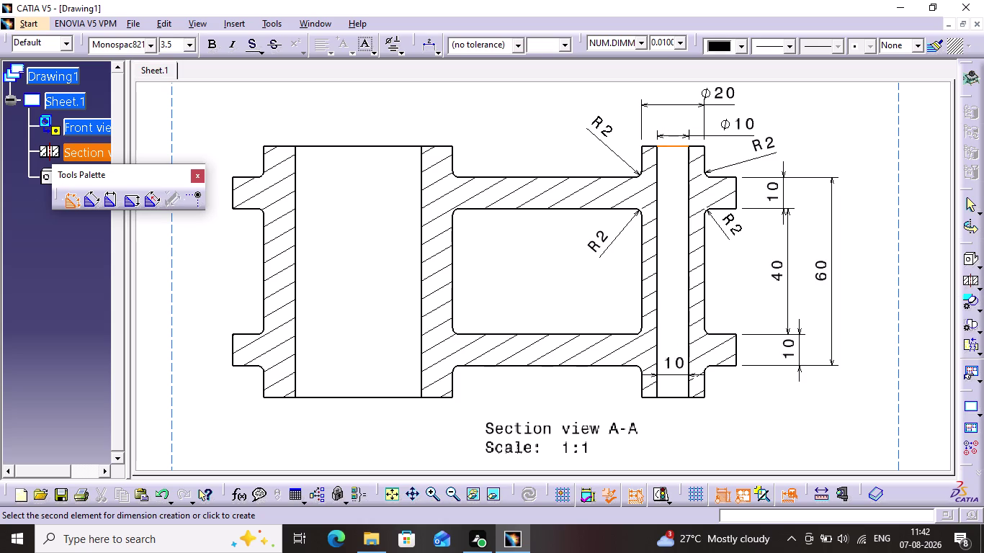
click(677, 397)
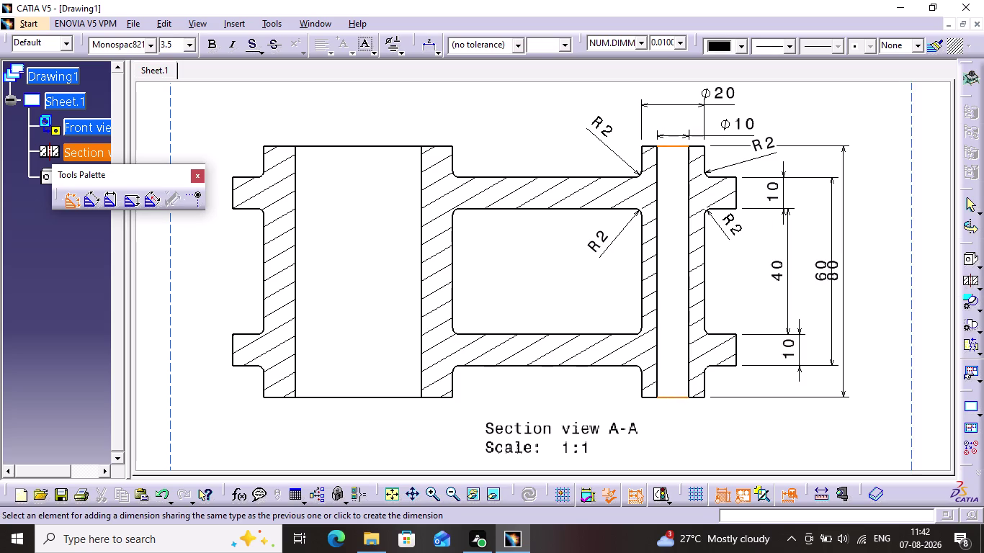
click(863, 290)
click(872, 282)
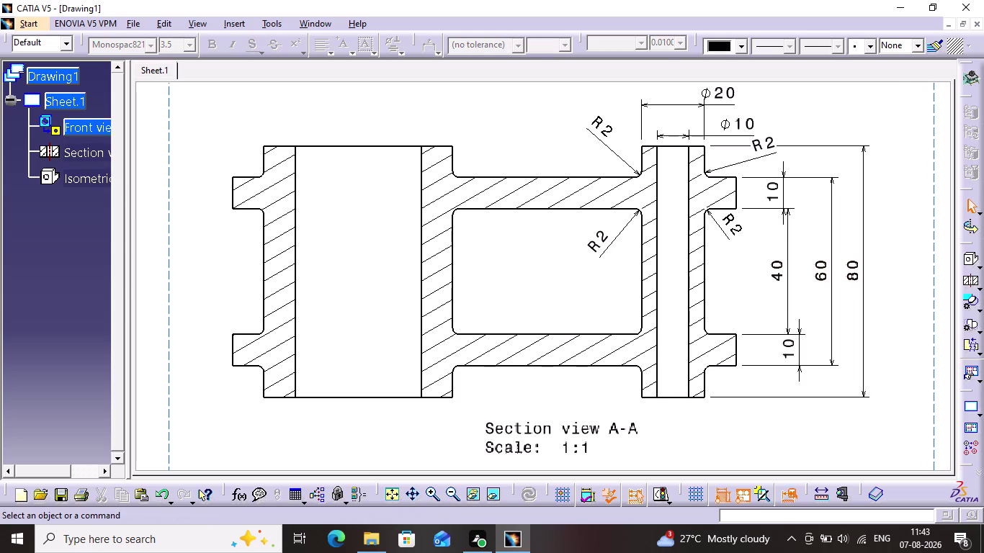
middle_drag(485, 256, 494, 243)
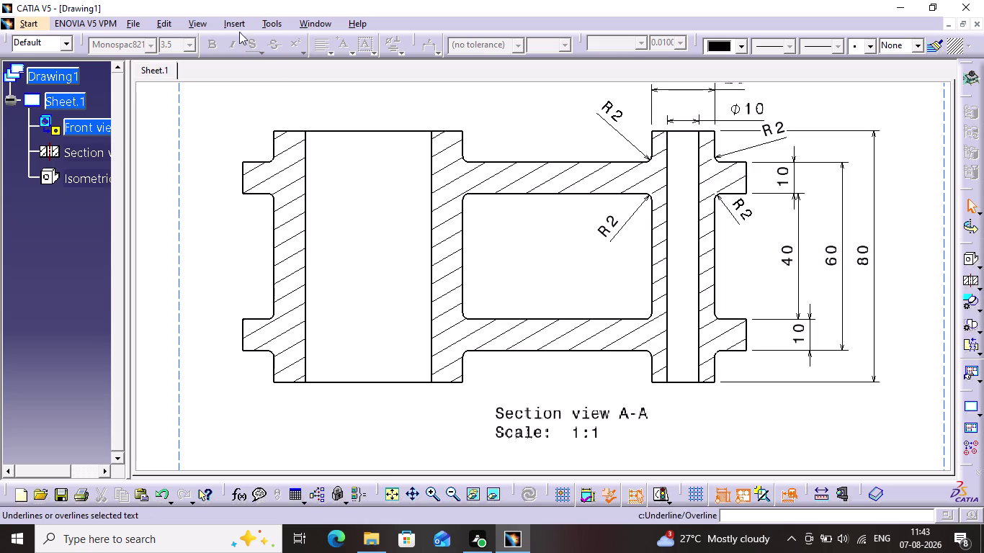
Add an R2 radius dimension to the lower inner corner fillet.
click(235, 14)
click(234, 21)
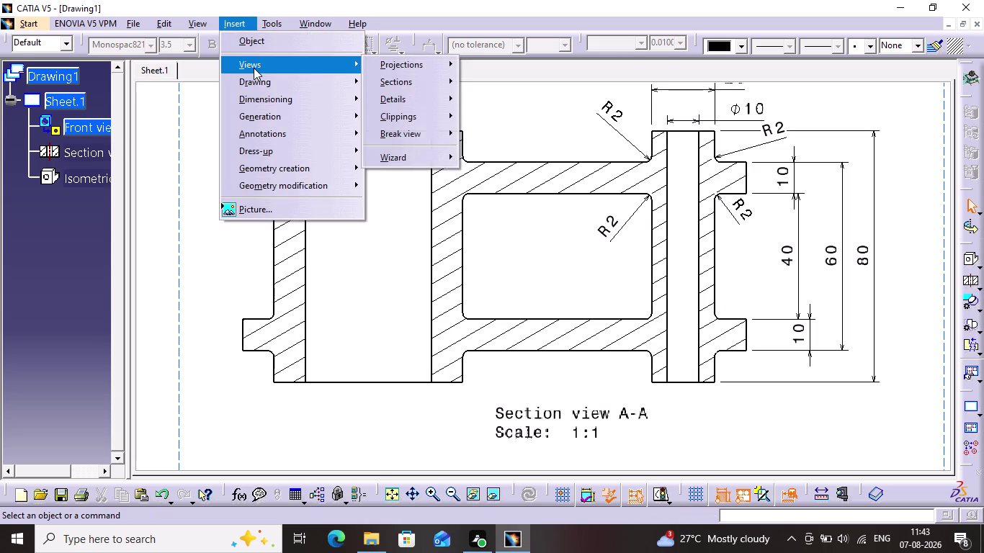
click(392, 100)
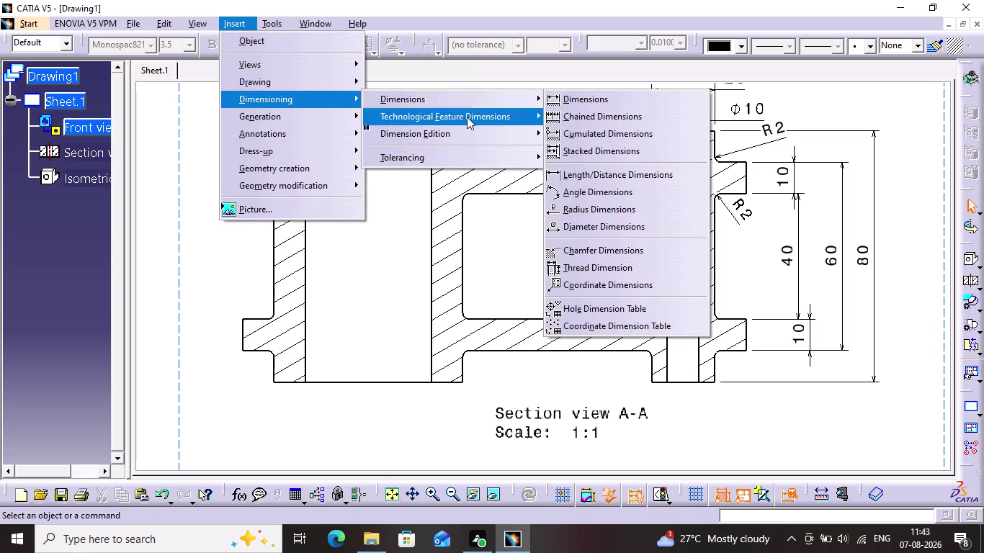
click(621, 215)
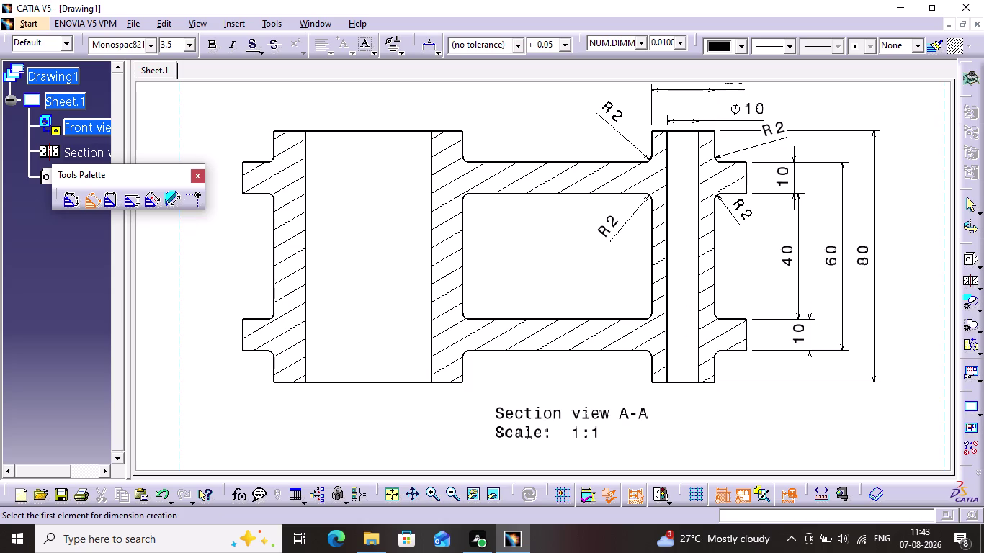
click(652, 317)
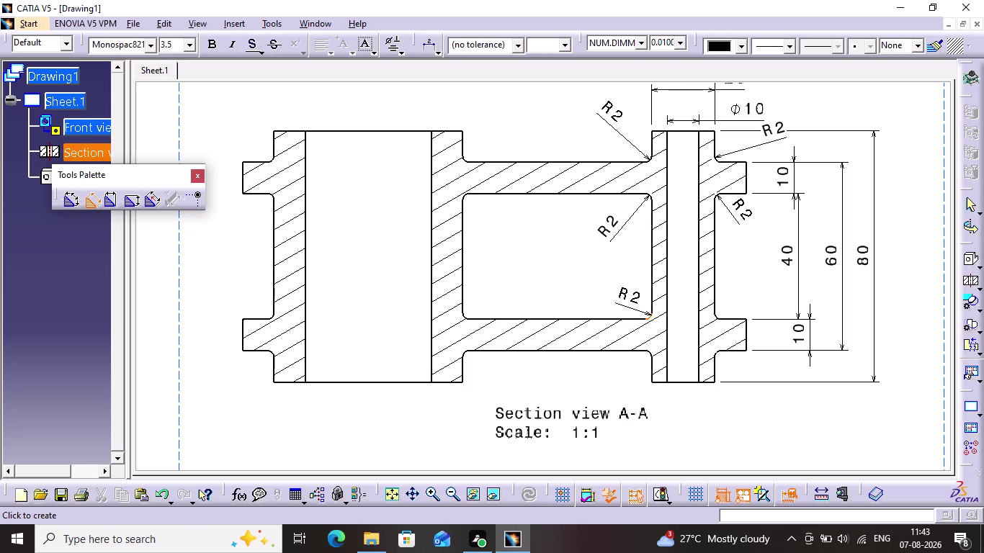
click(619, 303)
Add an R2 radius below the lower outer corner fillet, discarding an unwanted R28.
click(238, 23)
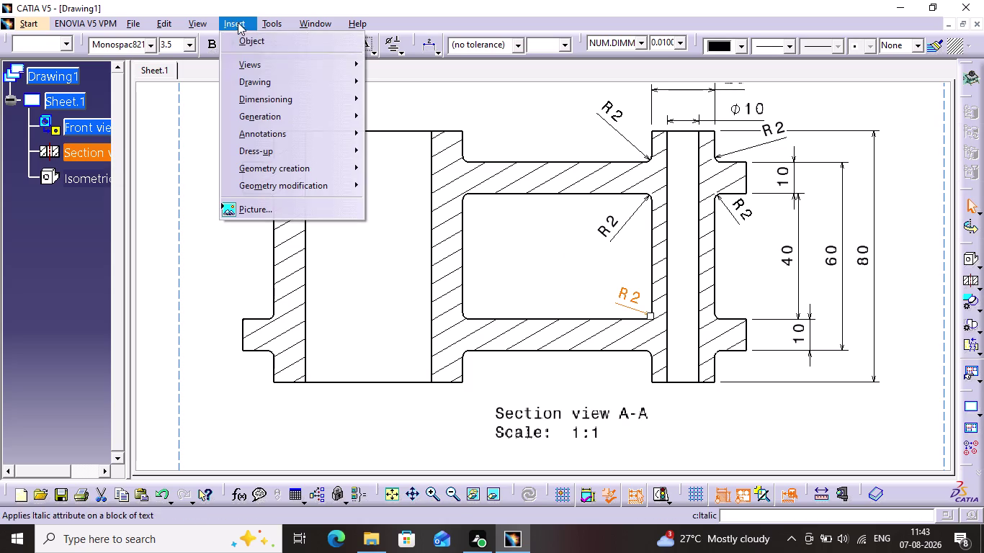
click(278, 92)
click(448, 100)
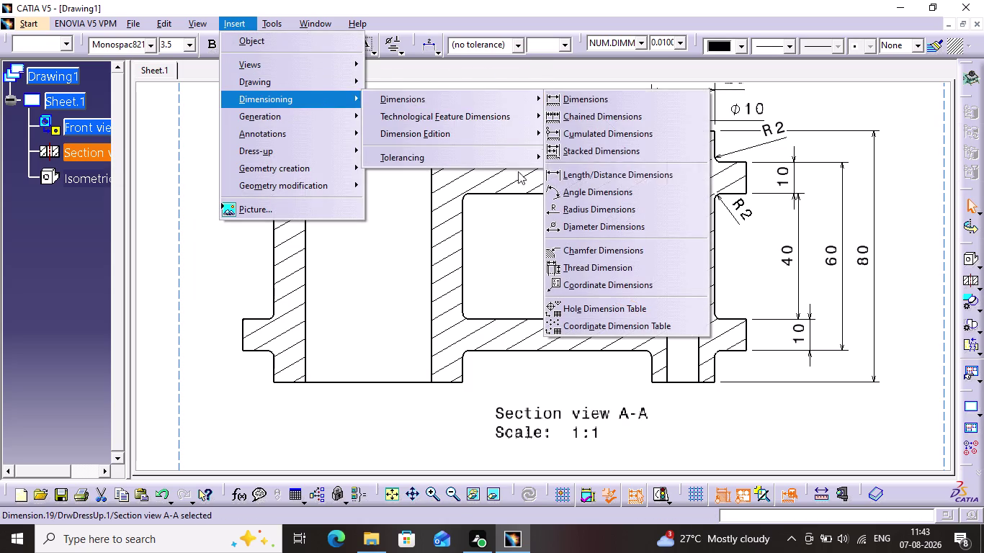
click(599, 202)
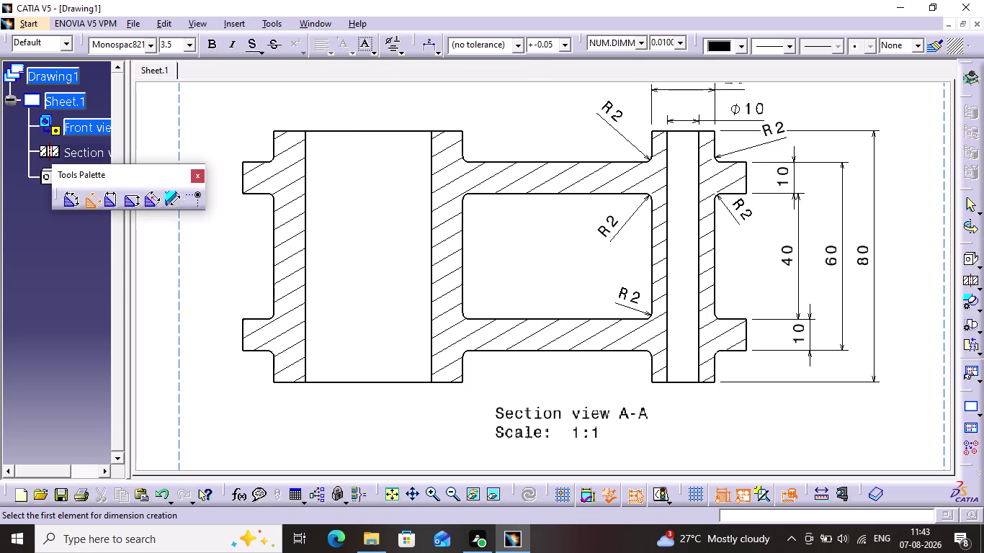
click(646, 351)
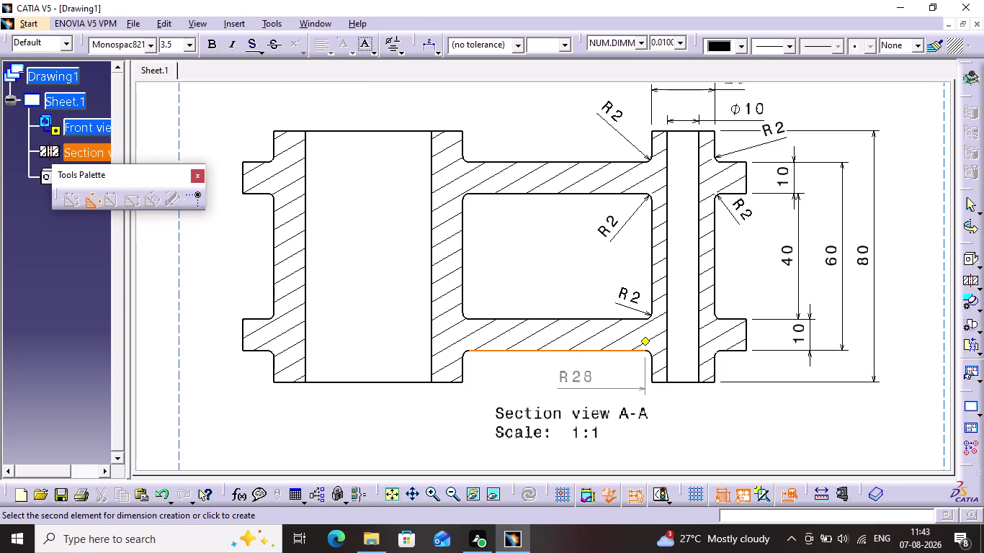
key(Escape)
click(239, 27)
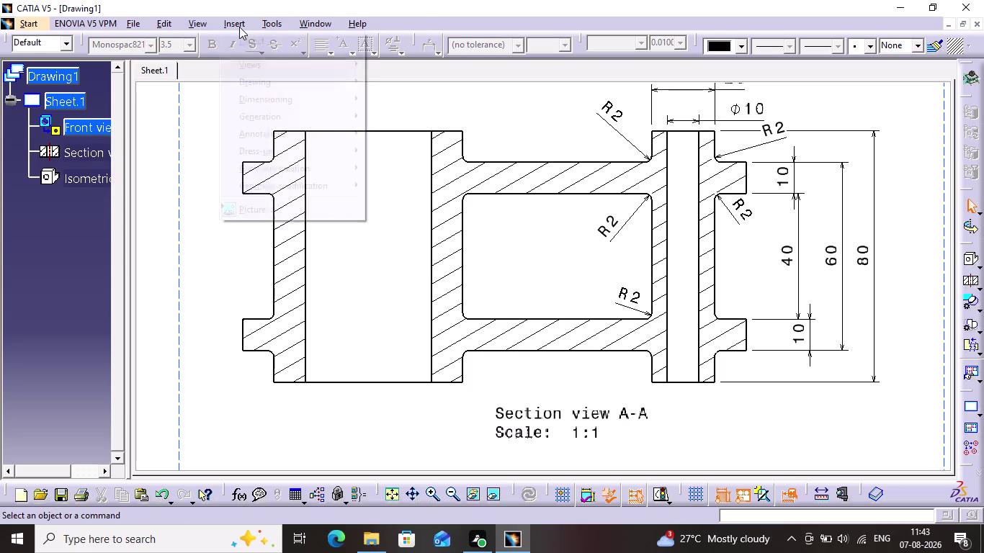
click(265, 95)
click(384, 95)
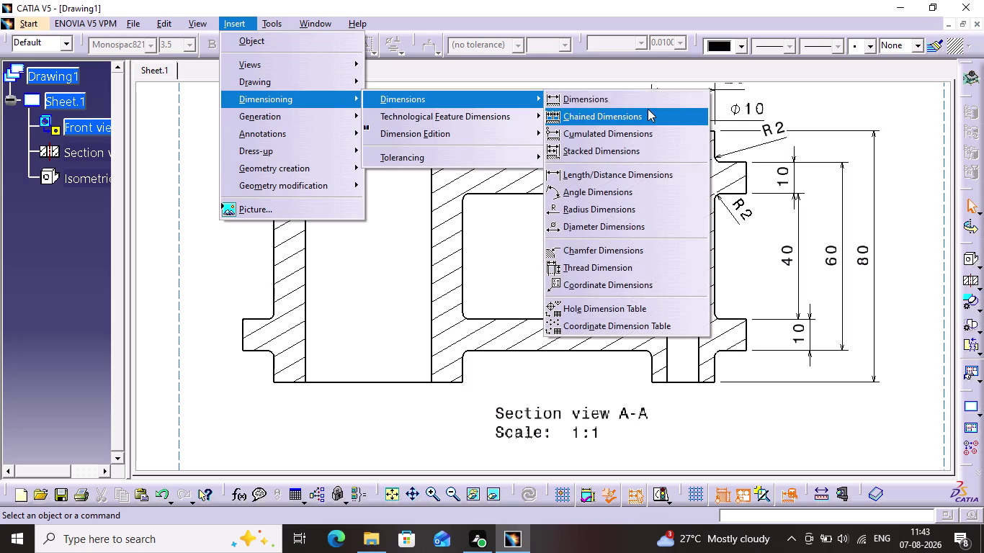
click(613, 209)
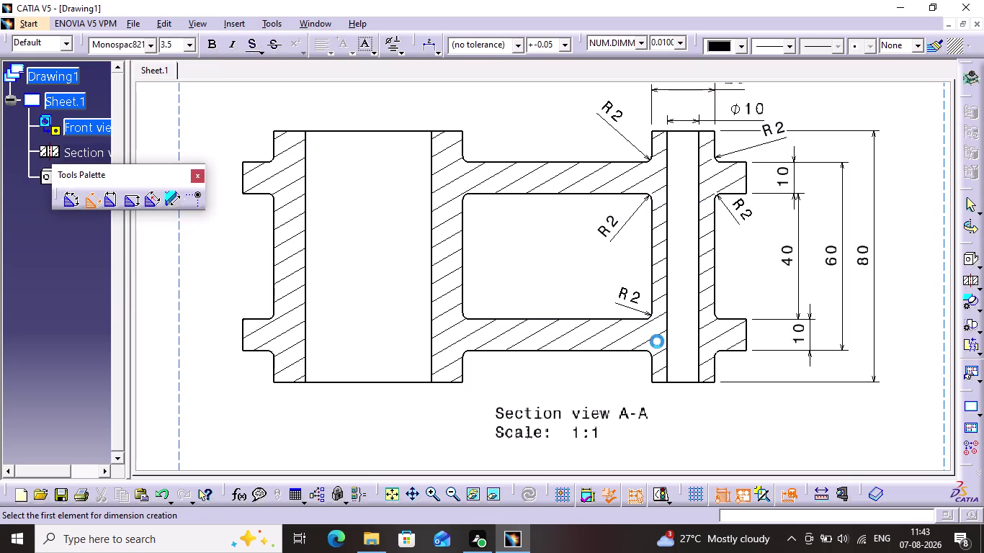
click(651, 352)
click(626, 373)
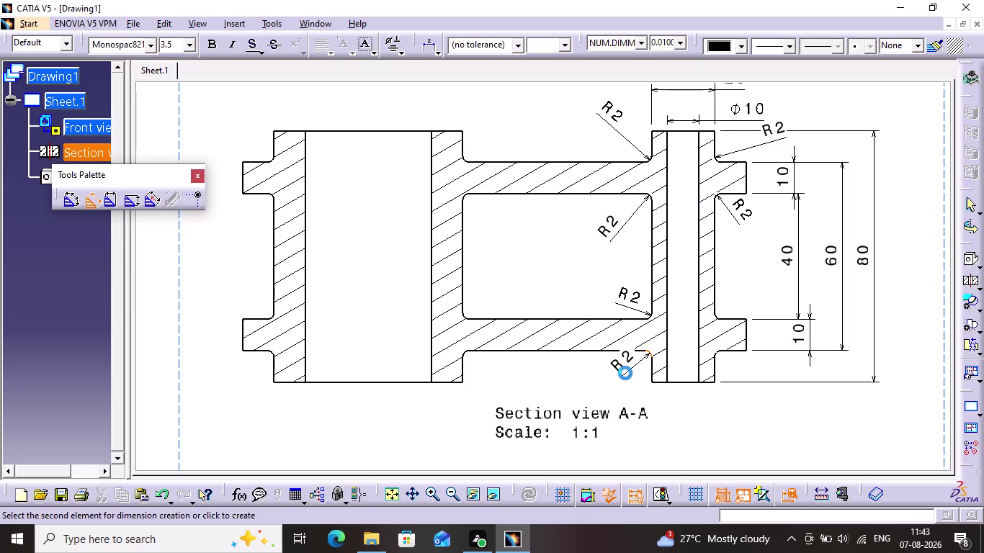
drag(624, 368, 608, 383)
click(629, 382)
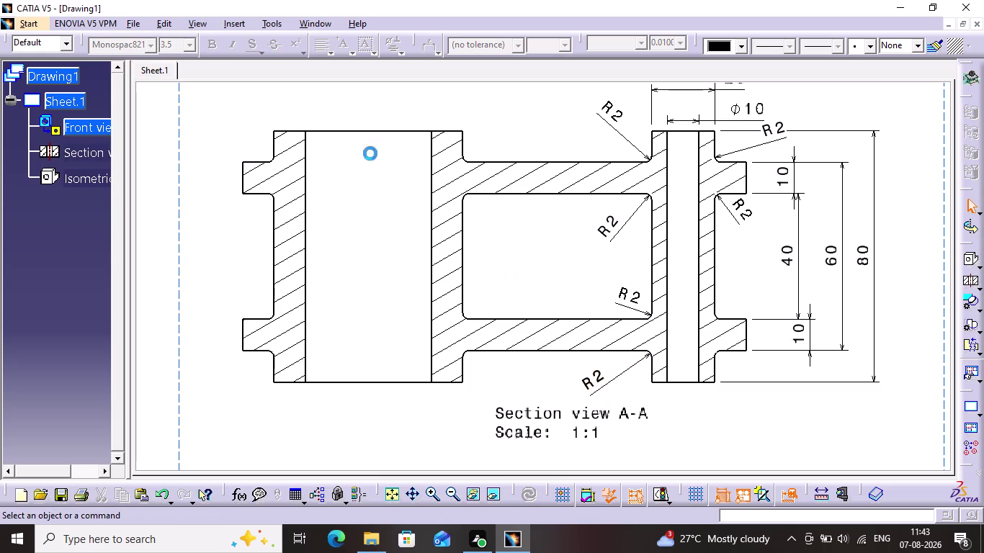
Add the overall 80 height dimension right of the section.
click(224, 29)
click(256, 100)
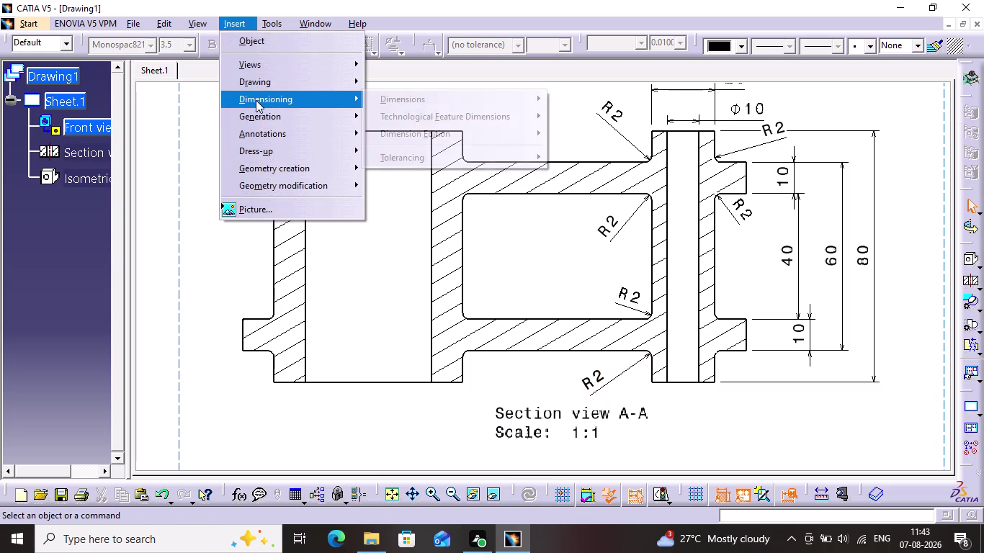
click(447, 97)
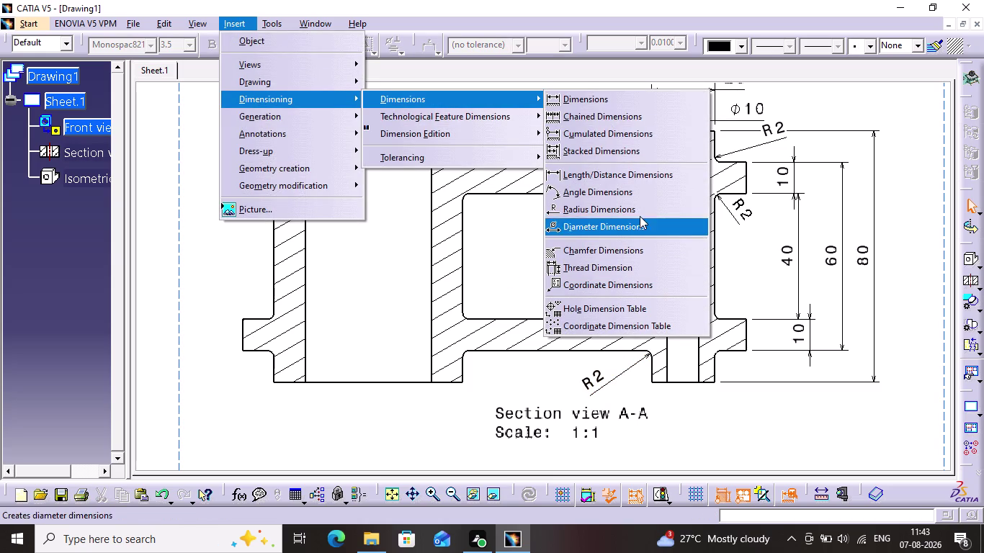
click(636, 203)
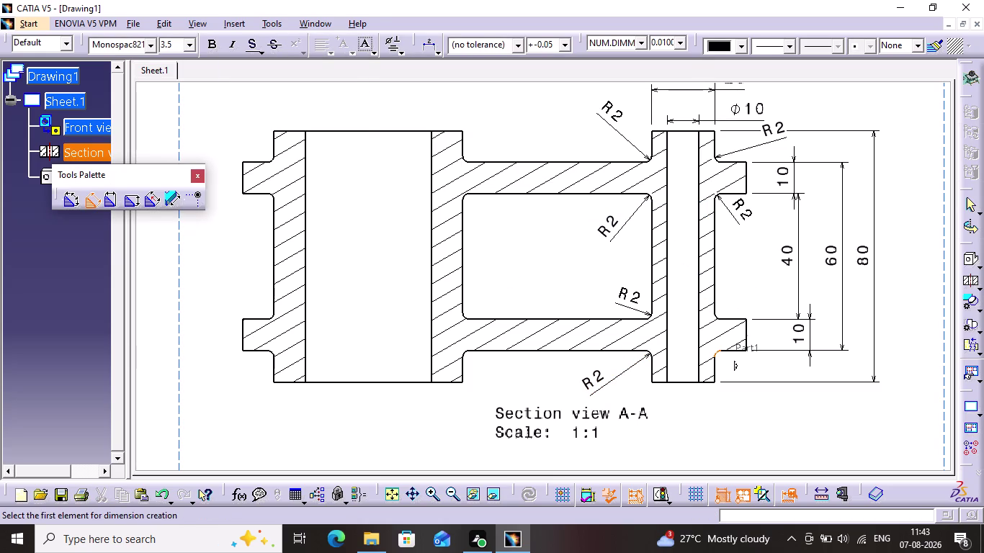
click(715, 354)
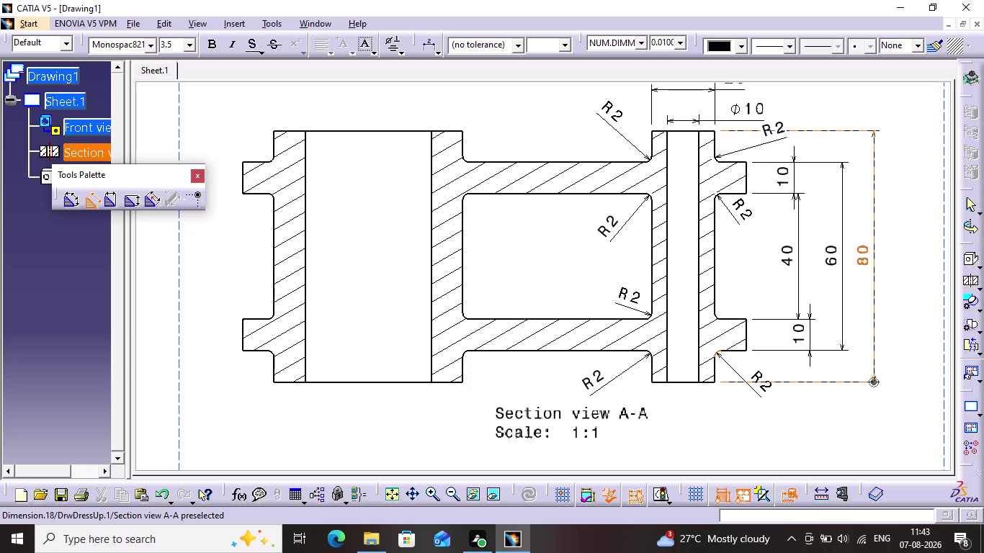
click(759, 394)
click(773, 362)
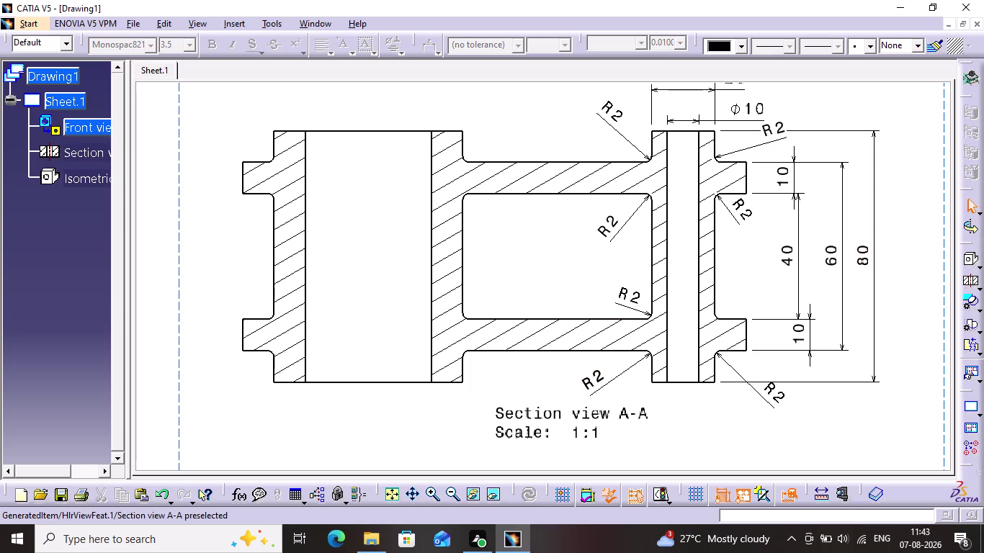
click(238, 22)
Add an R2 radius dimension above the central web's upper-left fillet.
click(266, 93)
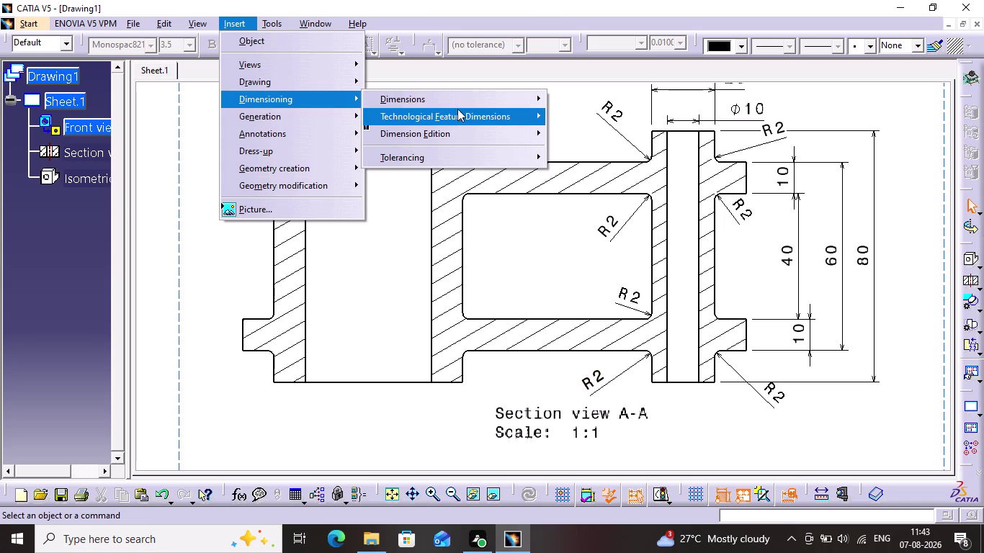
click(456, 107)
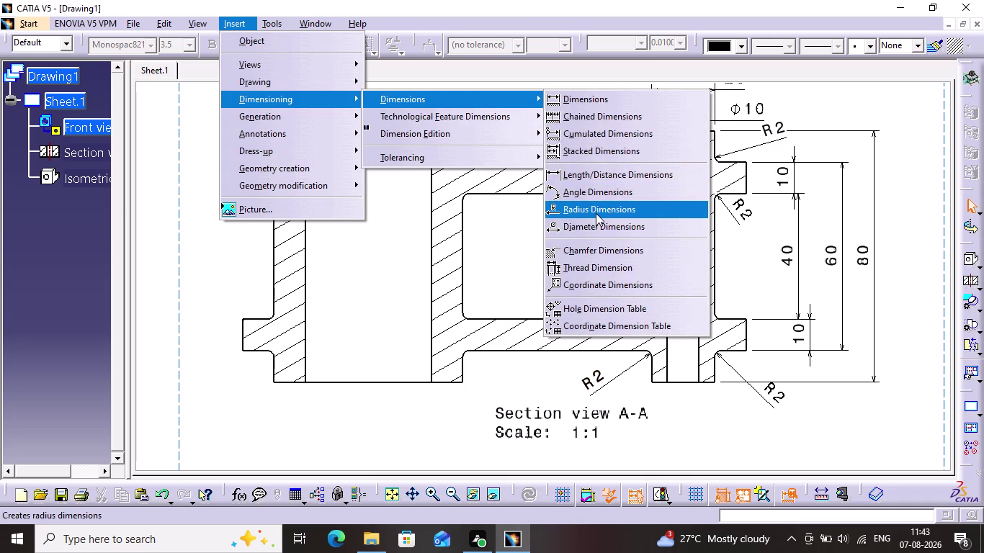
click(596, 214)
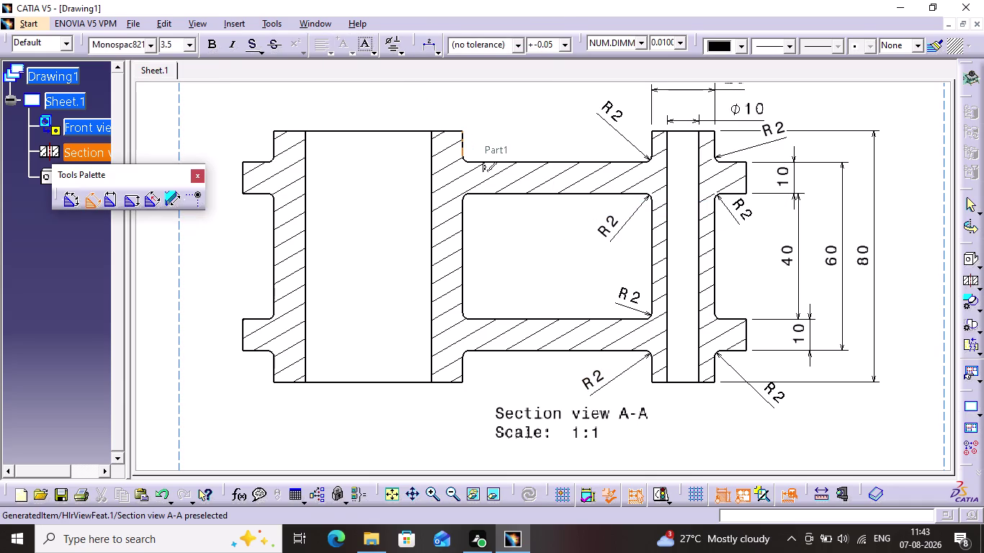
click(468, 155)
click(510, 113)
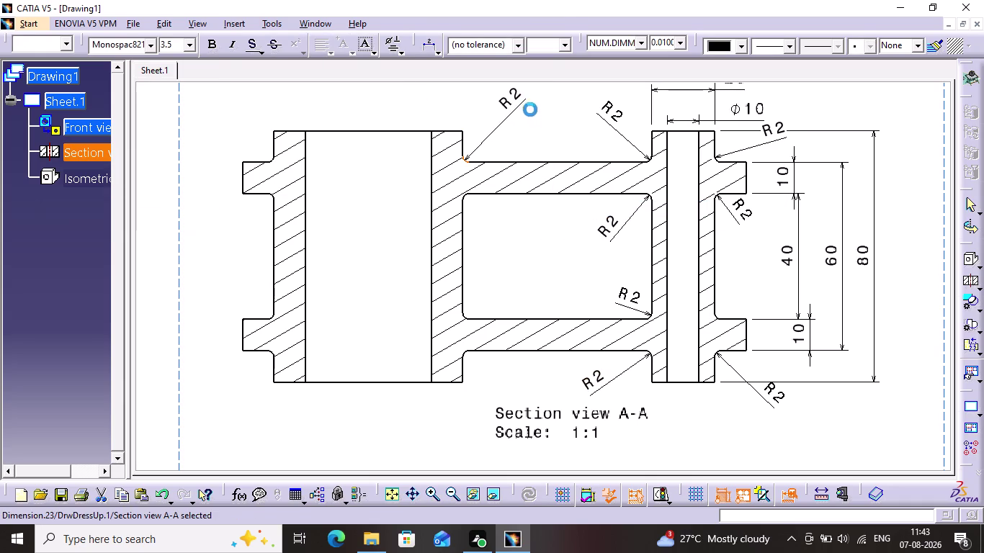
click(545, 109)
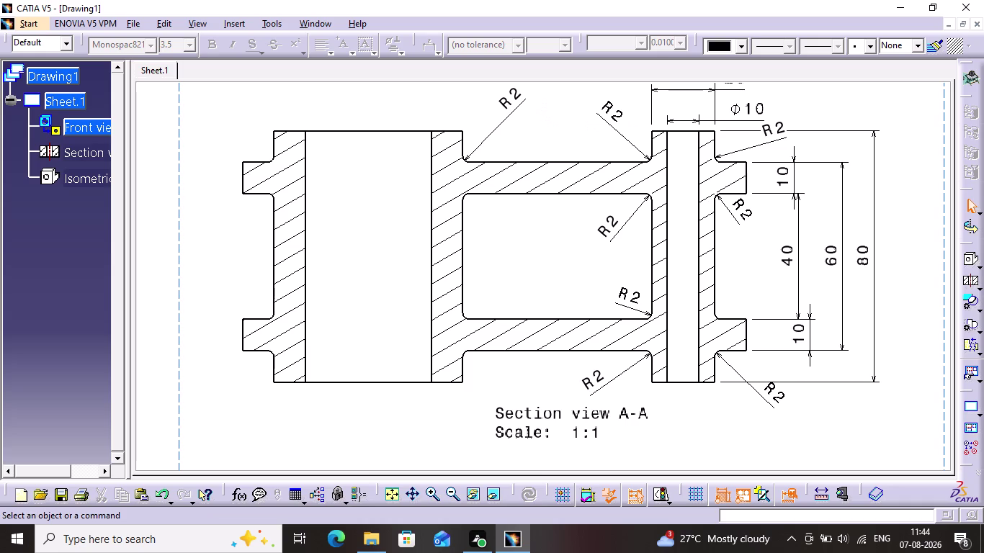
middle_drag(591, 116, 637, 168)
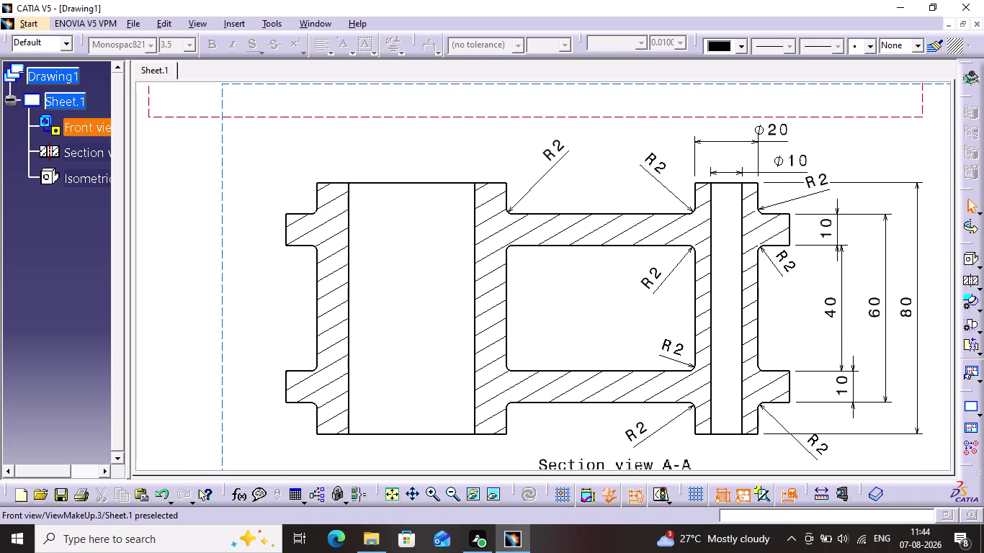
click(86, 133)
click(85, 150)
right_click(85, 151)
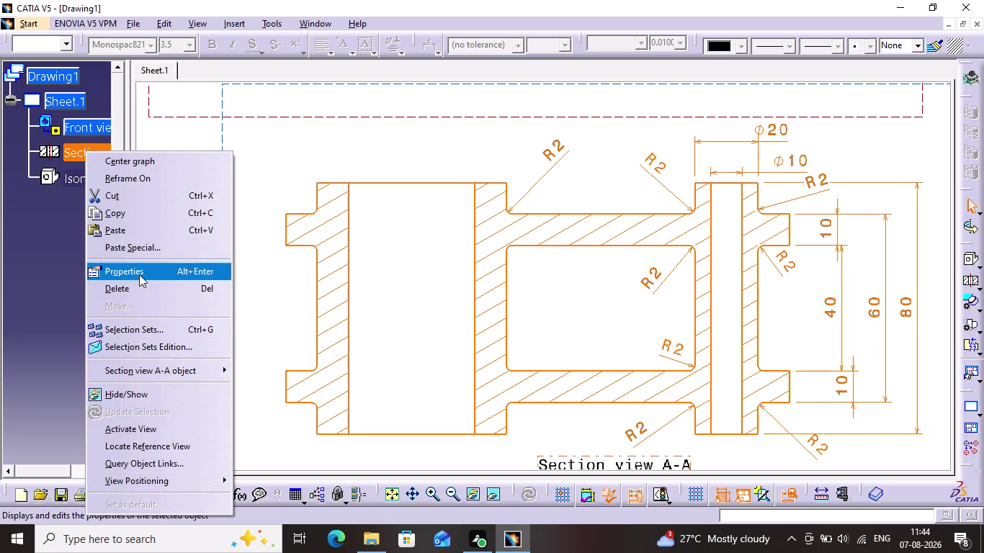
Enable the Axis dress-up in Section view A-A's properties to draw bore centre lines.
click(139, 275)
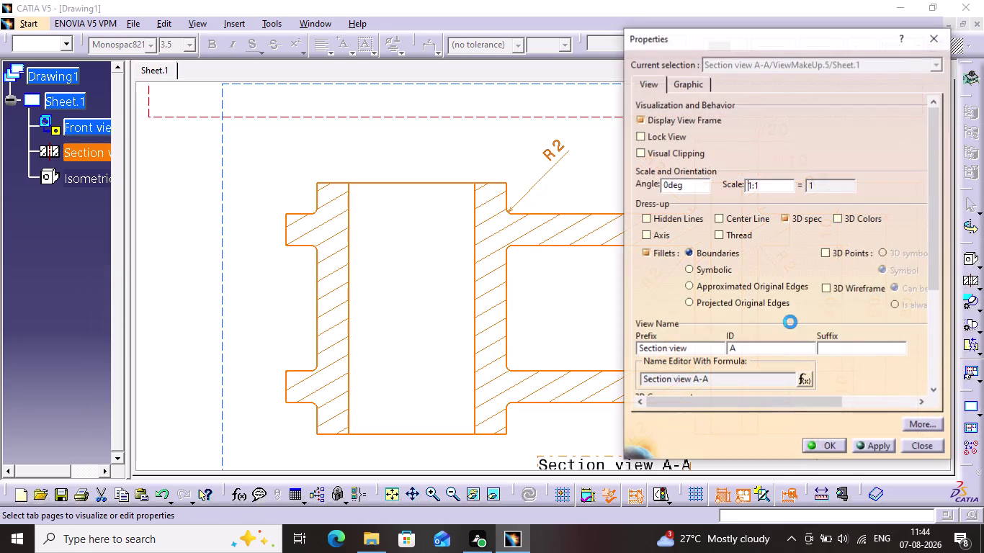
click(655, 233)
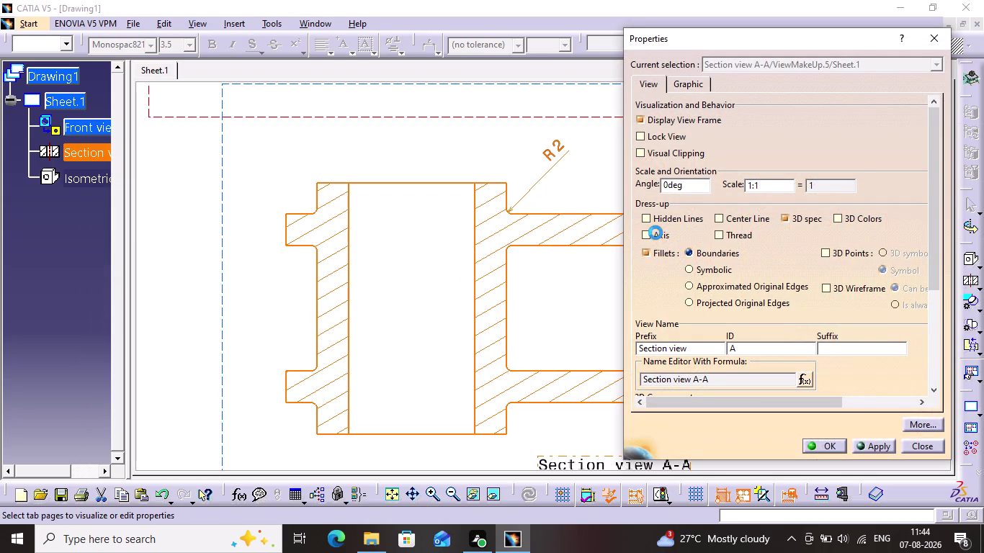
click(885, 450)
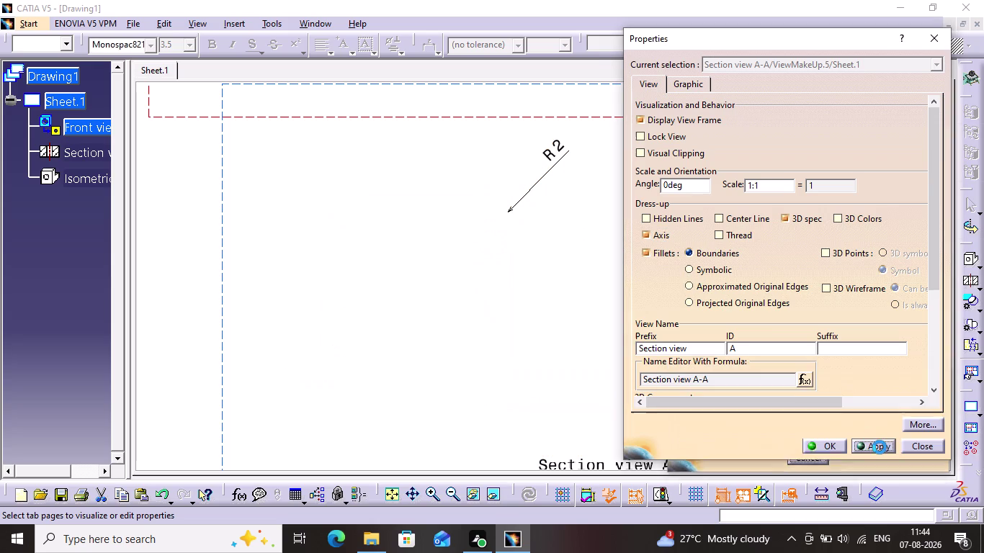
click(819, 444)
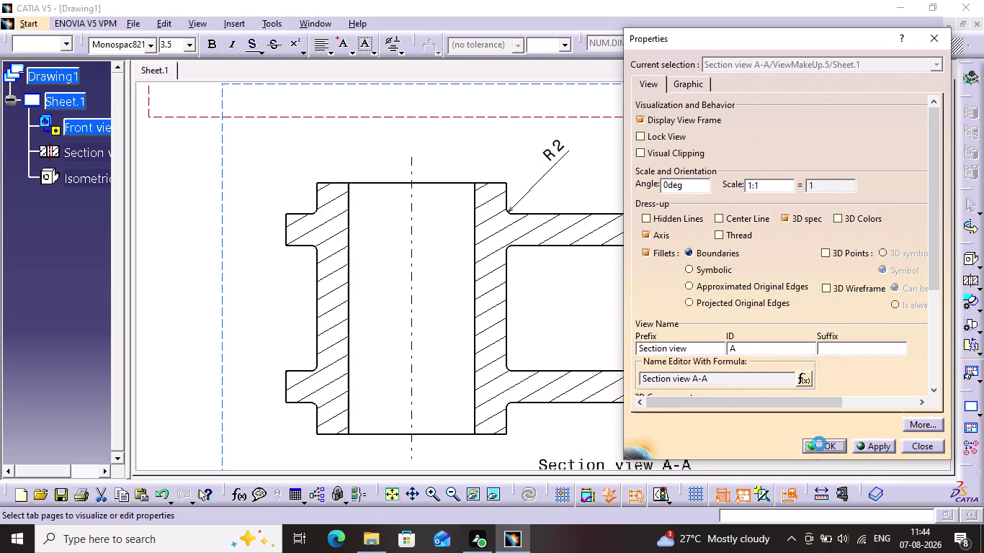
click(477, 162)
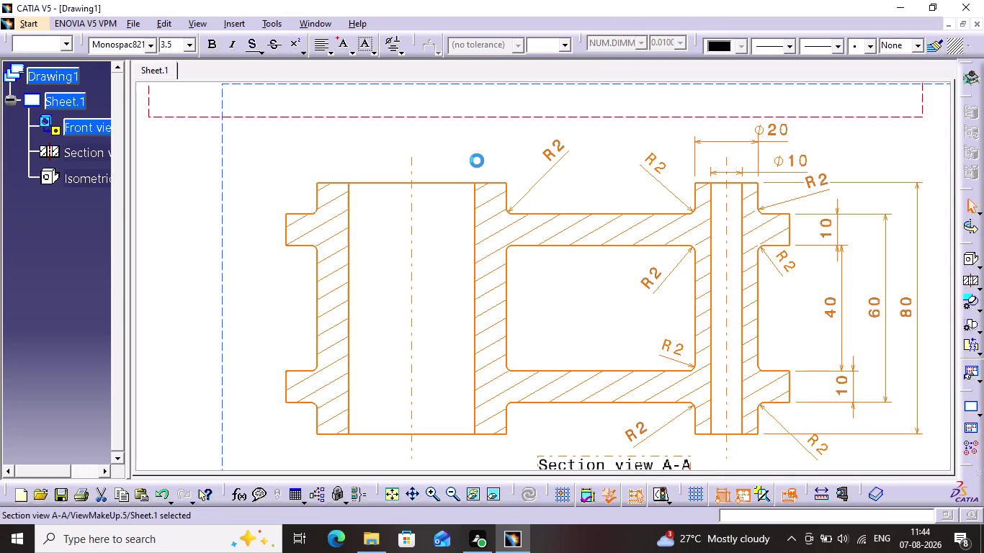
middle_drag(476, 169, 429, 109)
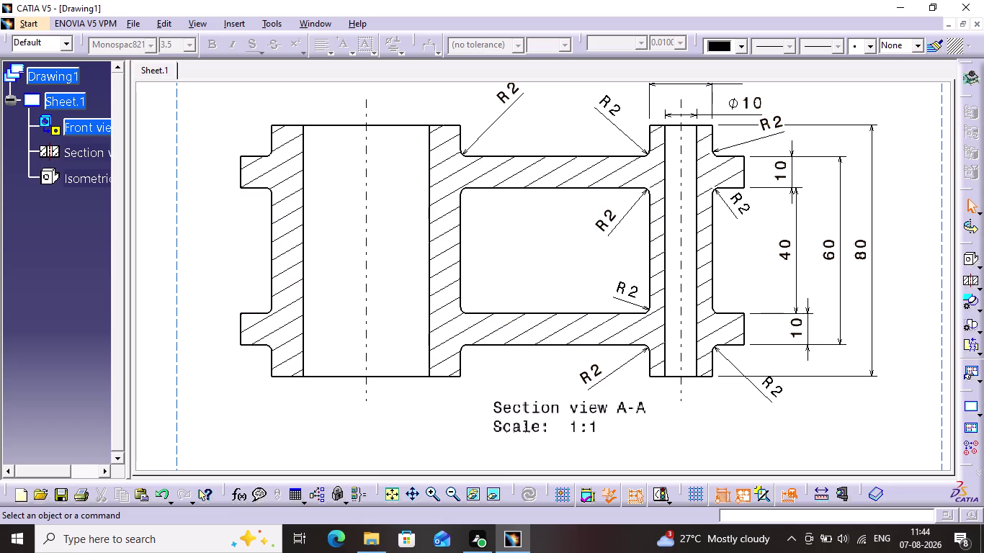
Dimension the 100 distance between the left and right bore axes, placed below the section.
click(230, 18)
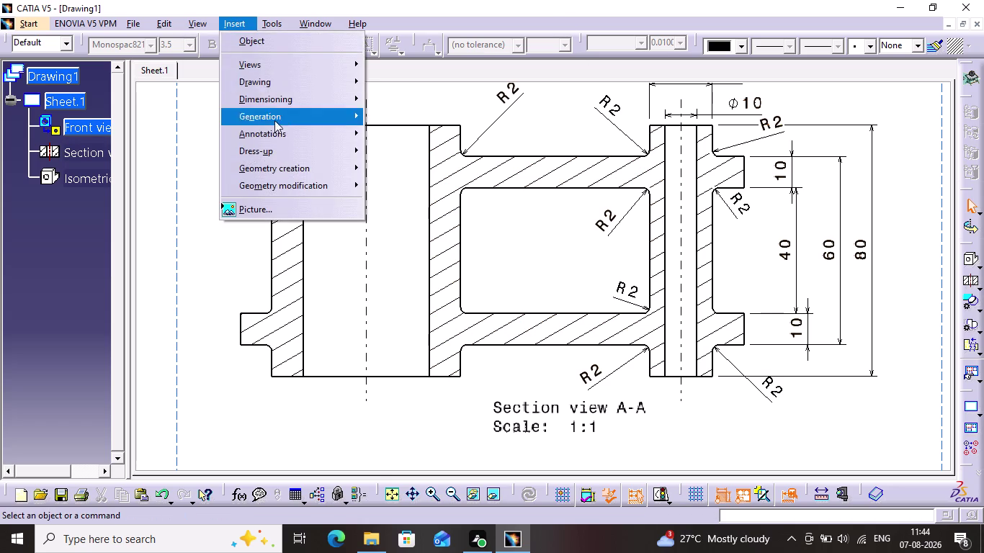
click(281, 80)
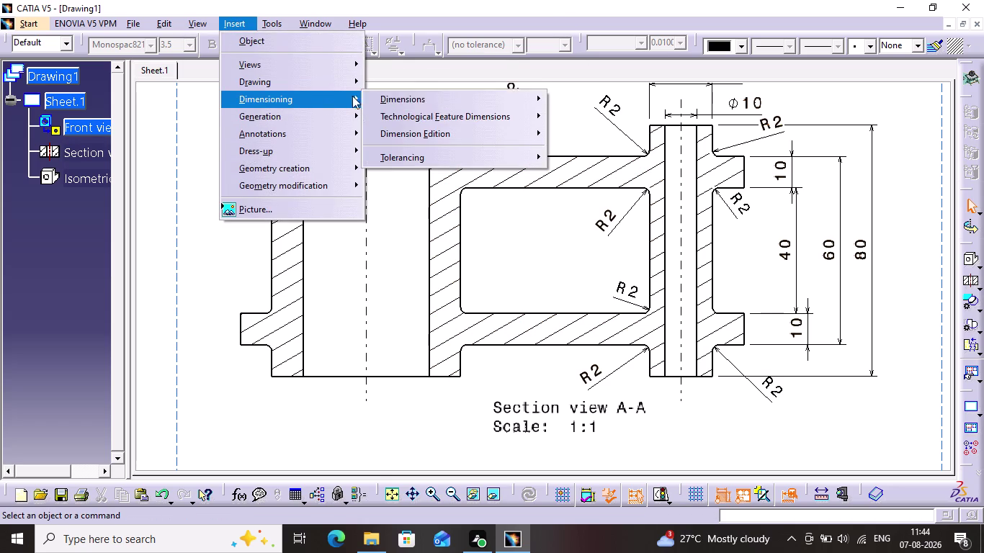
click(395, 92)
click(696, 103)
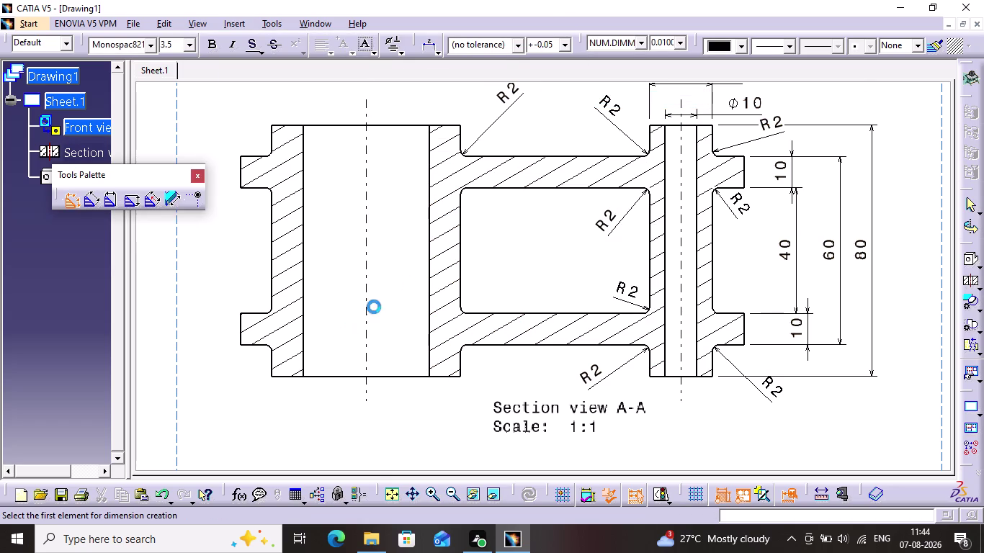
click(366, 261)
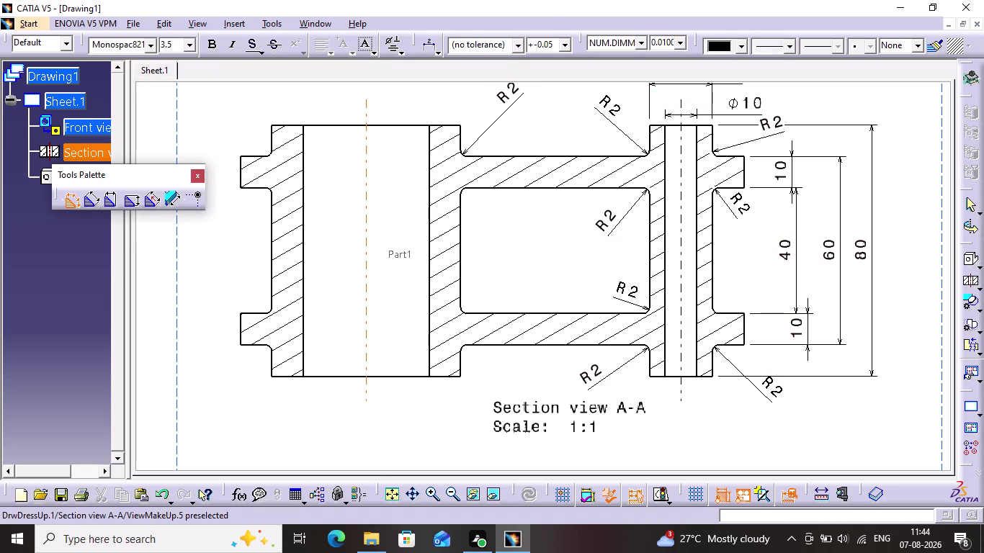
click(681, 291)
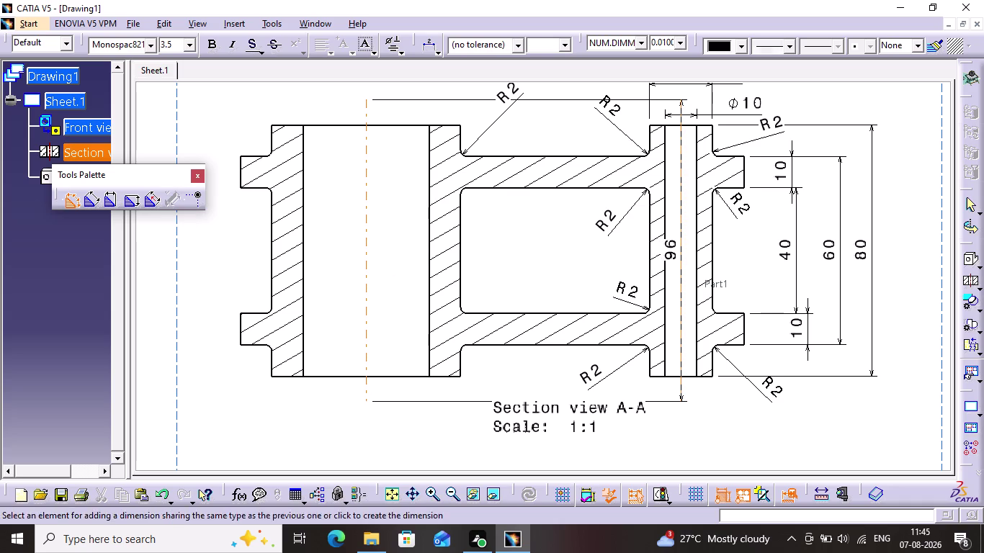
click(605, 458)
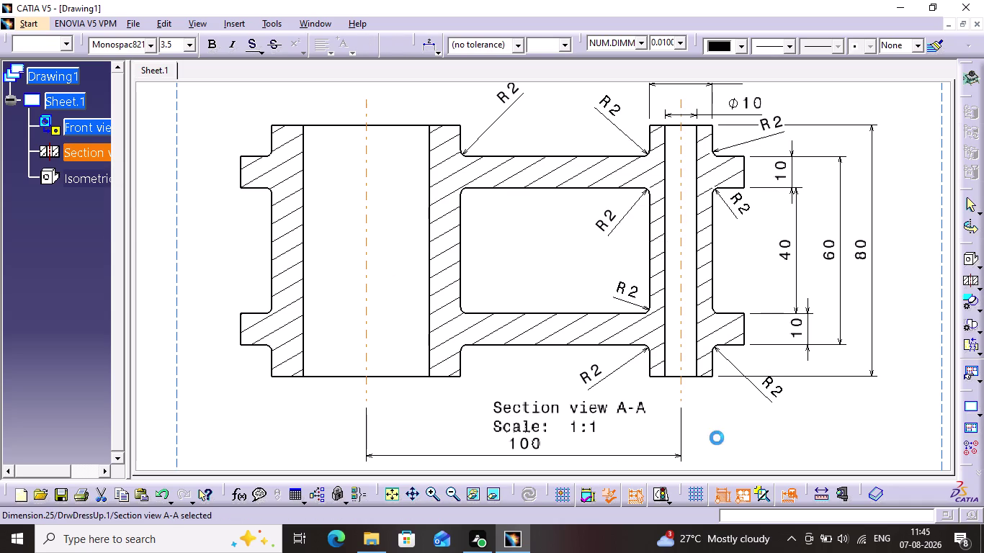
click(717, 438)
click(729, 428)
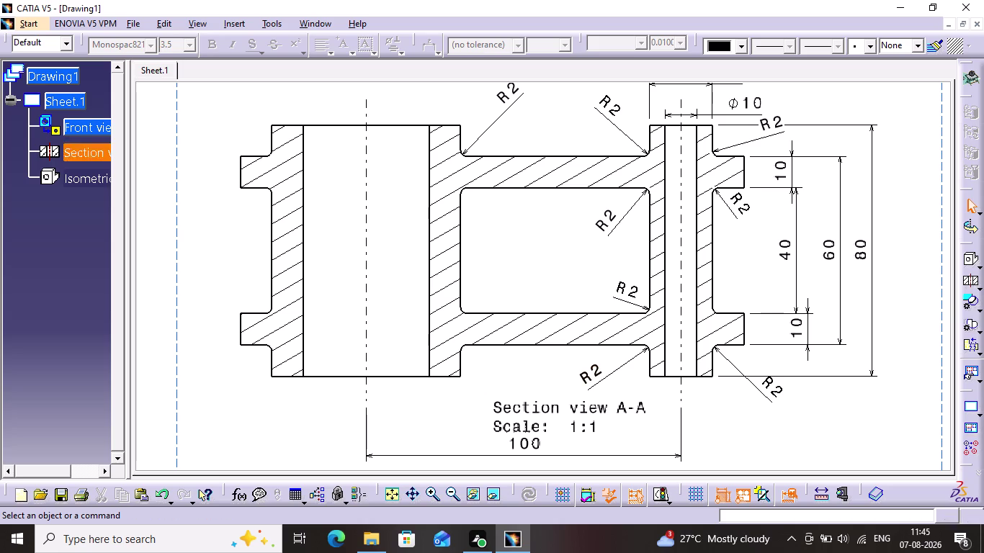
click(243, 26)
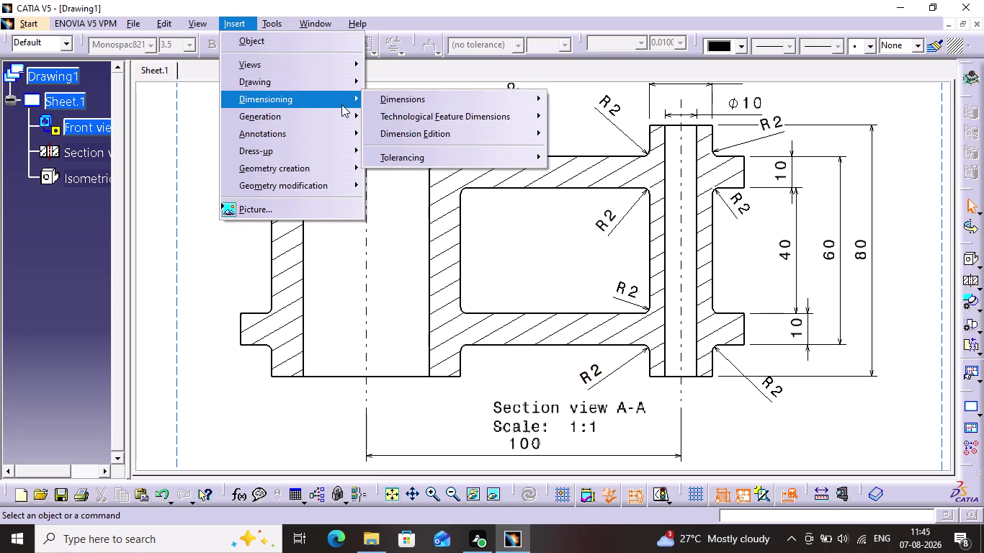
click(408, 91)
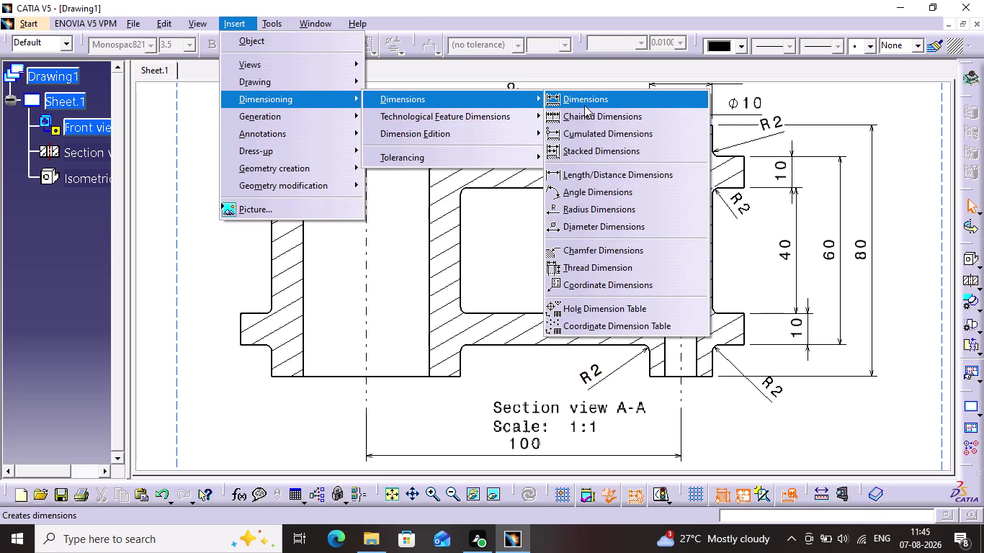
click(585, 105)
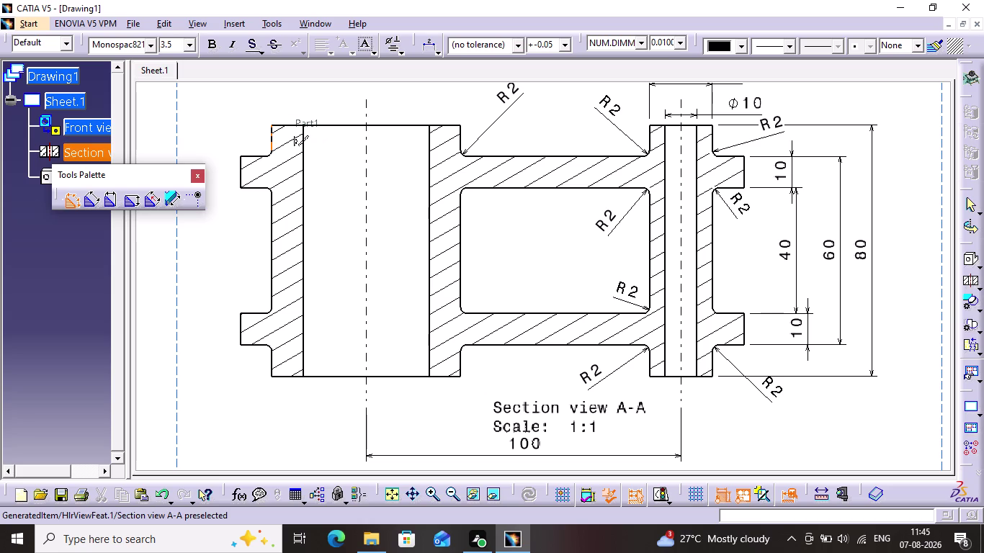
click(269, 136)
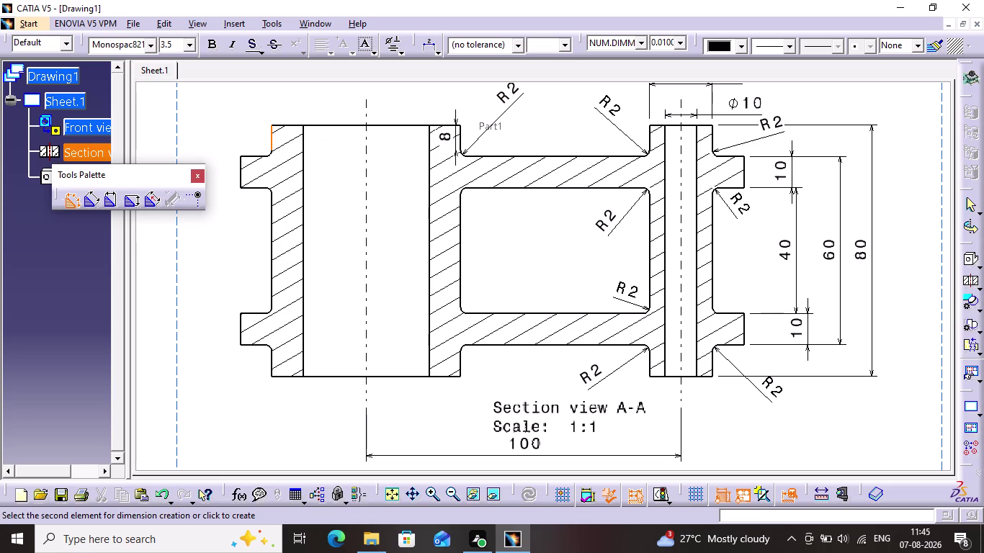
click(459, 137)
middle_drag(342, 91, 343, 171)
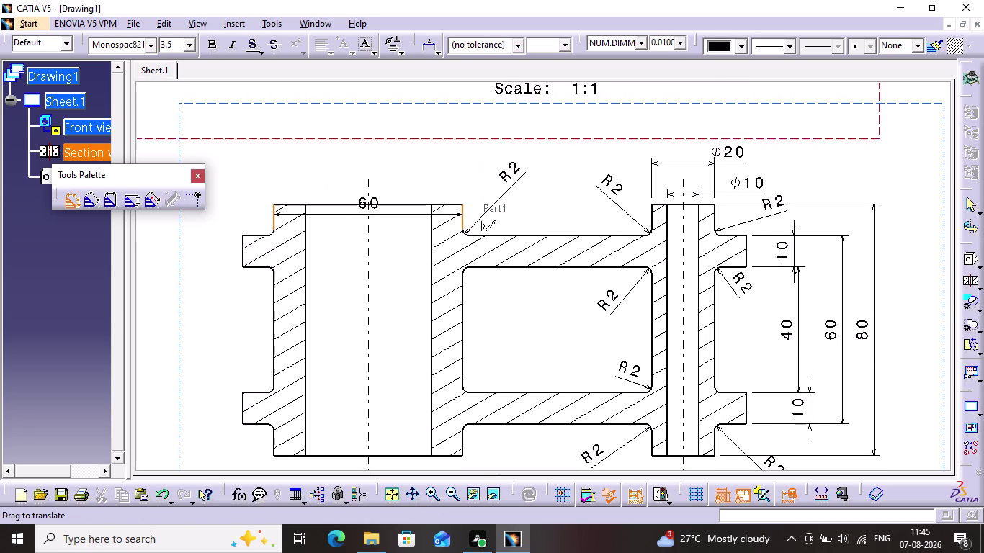
middle_drag(343, 171, 342, 181)
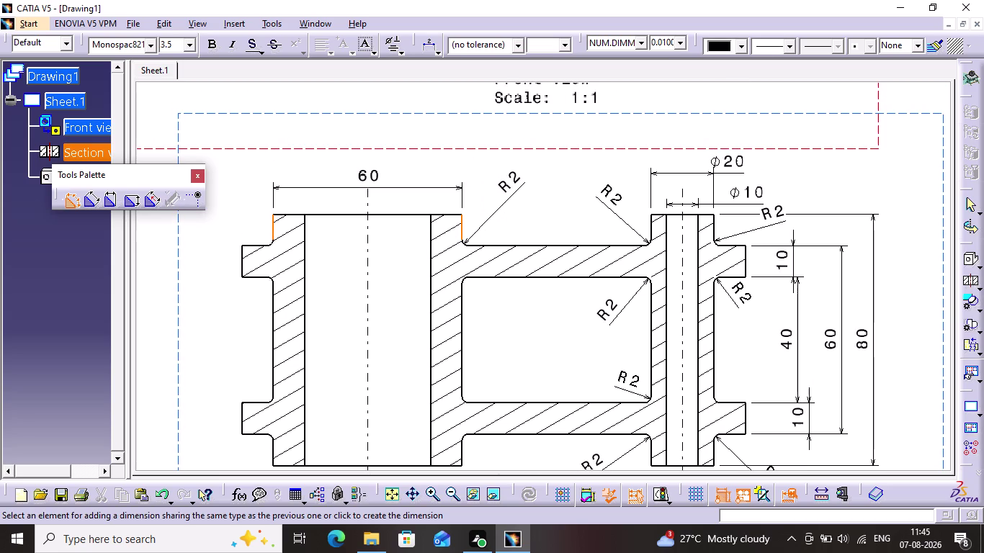
click(358, 178)
click(415, 189)
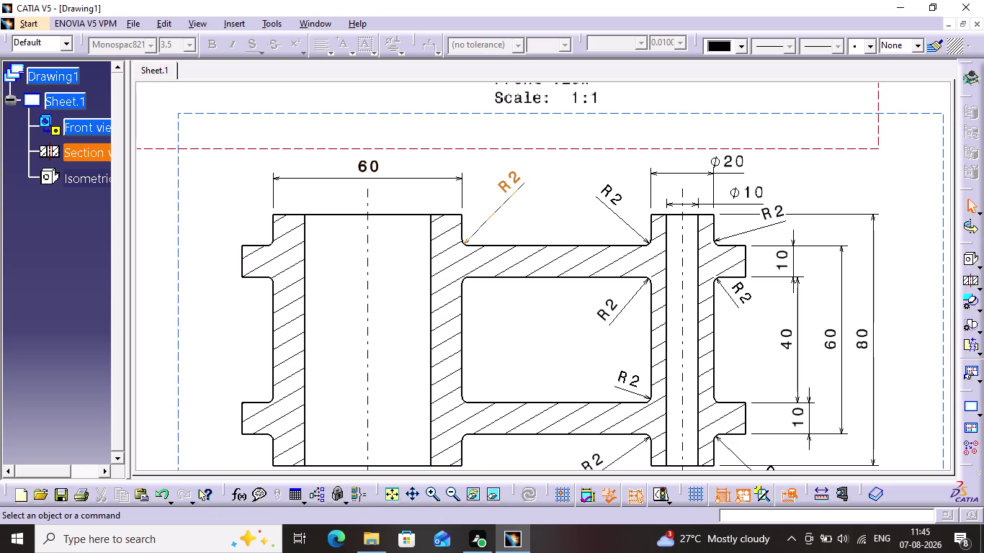
middle_drag(518, 181, 543, 114)
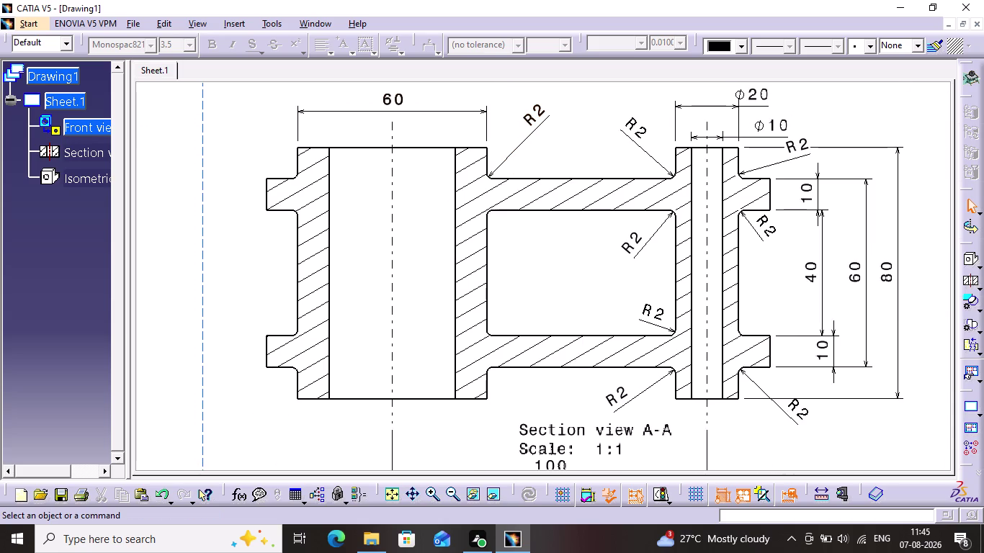
click(440, 109)
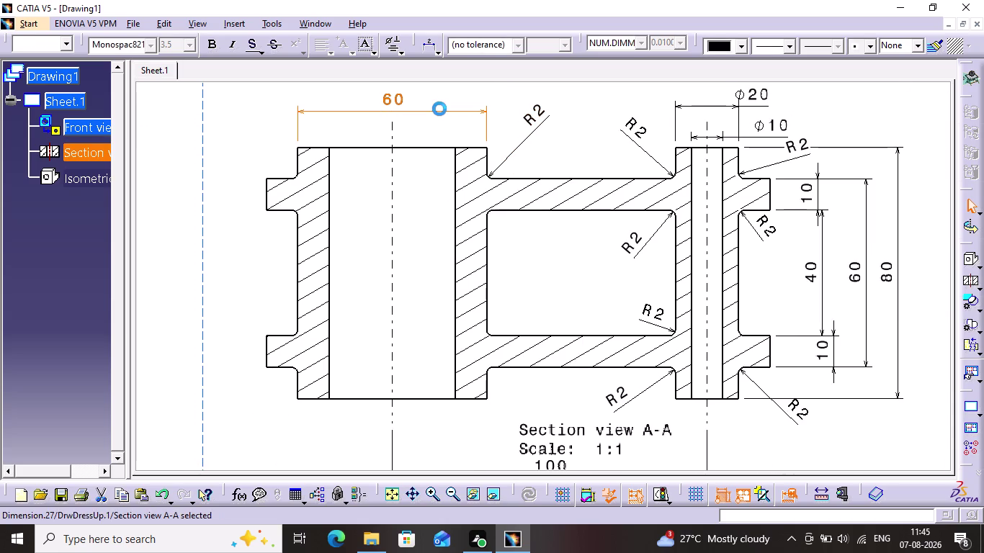
key(Delete)
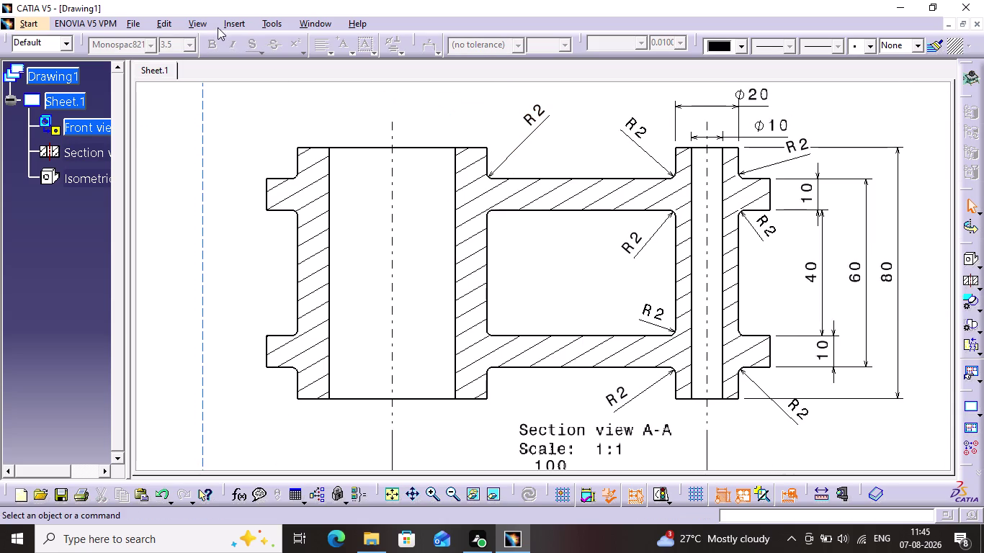
click(224, 20)
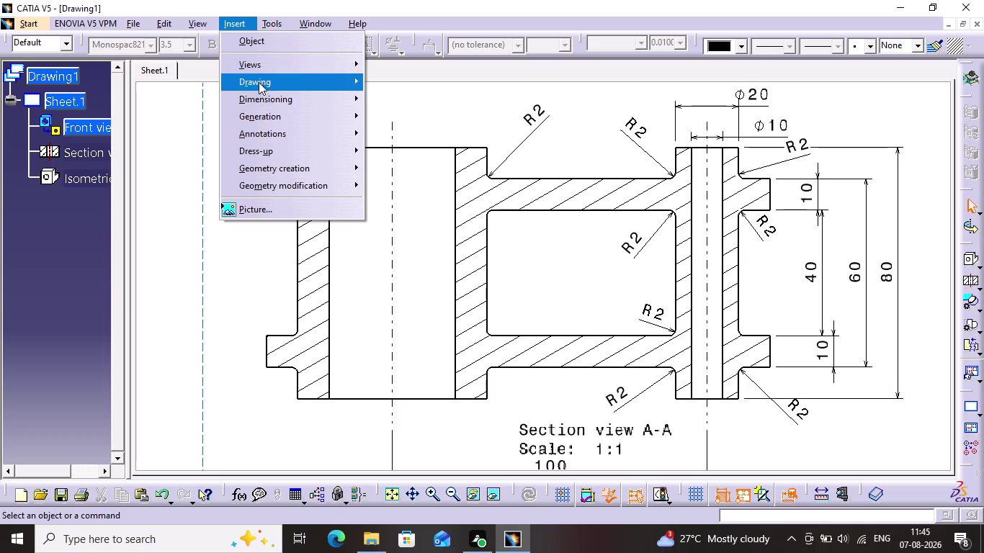
Dimension the left boss's outer edges as Ø60, placed above the section.
click(265, 107)
click(437, 103)
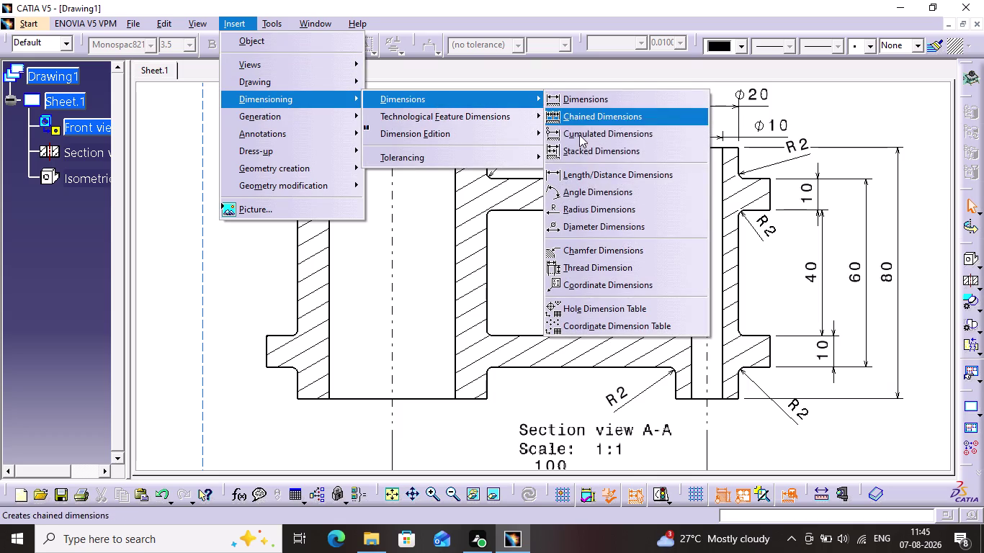
click(567, 221)
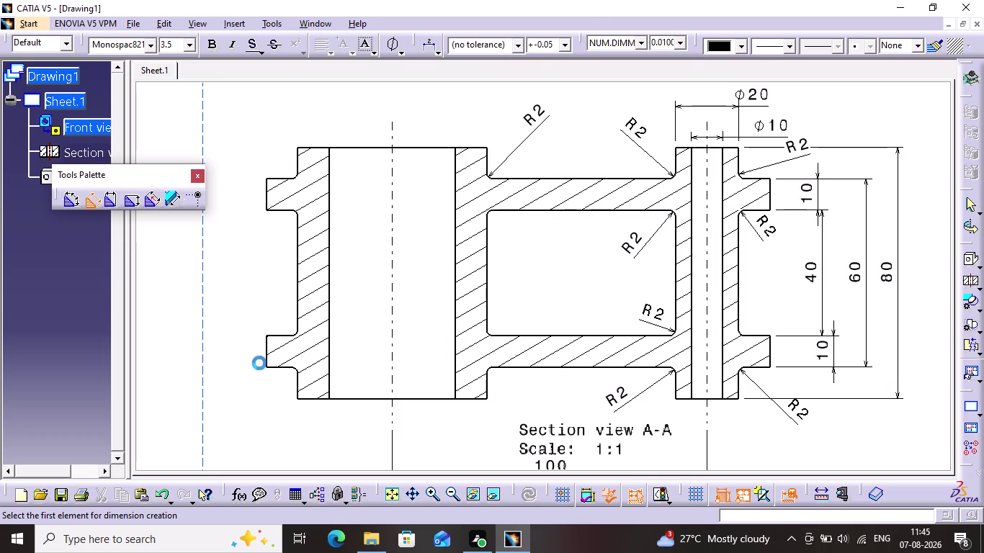
click(300, 160)
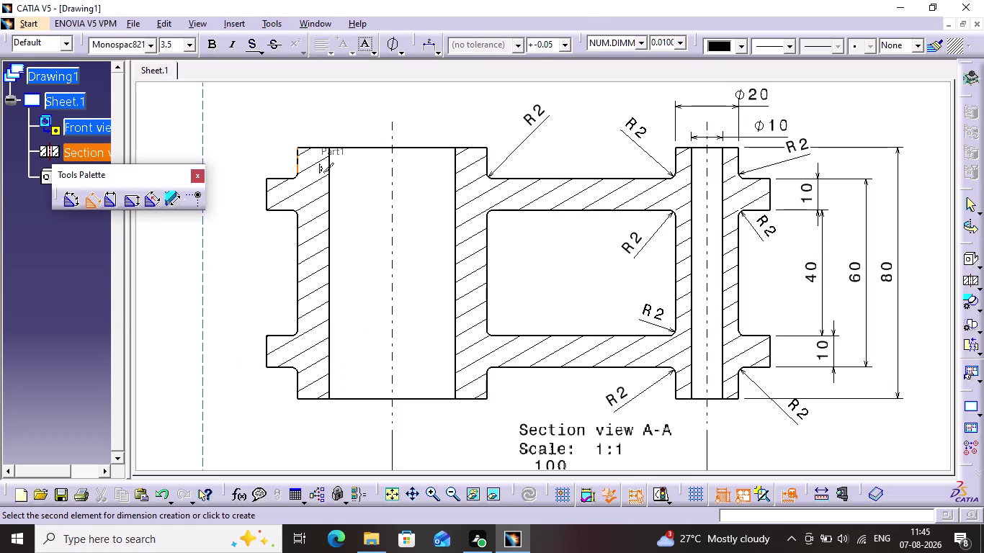
click(486, 155)
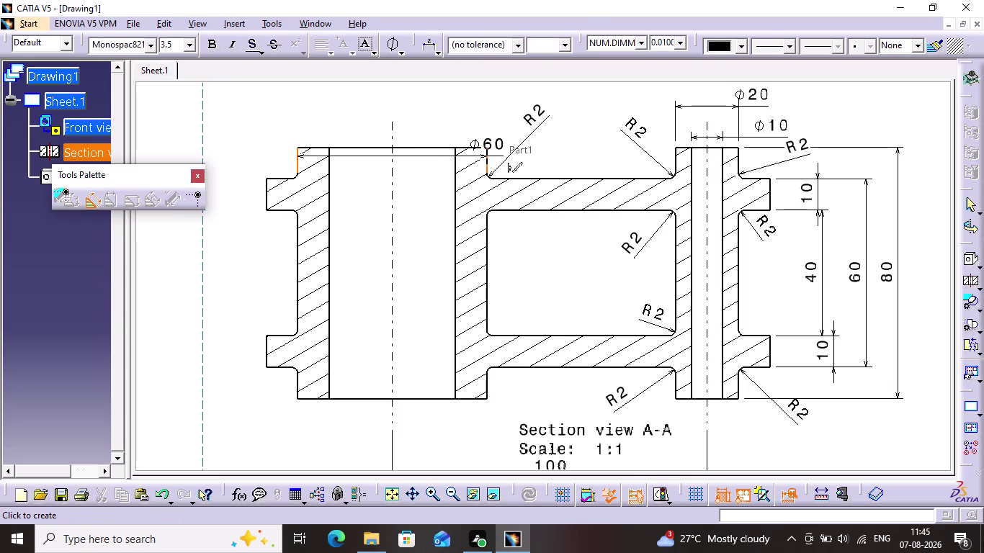
click(417, 120)
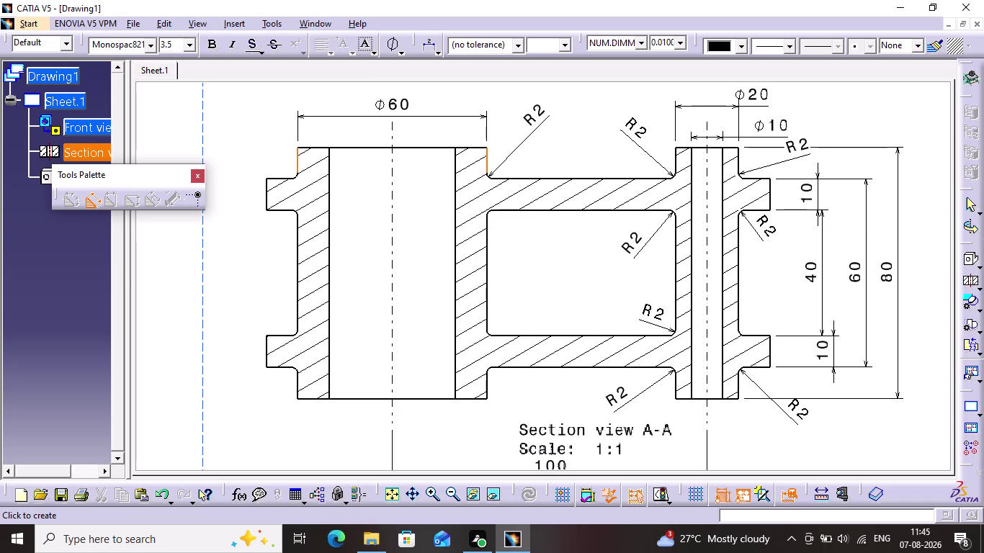
click(442, 97)
click(225, 25)
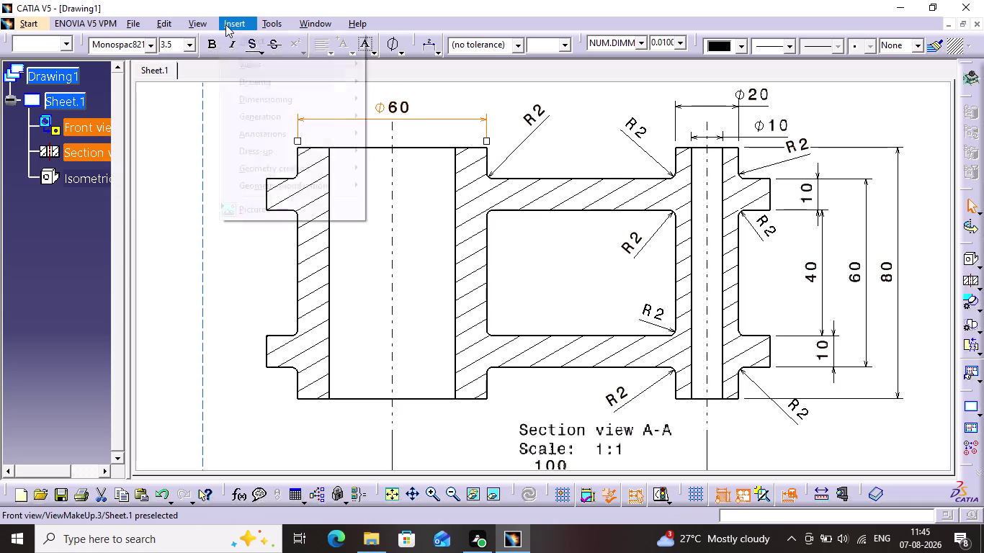
Dimension the left bore as Ø40, positioned just below the Ø60.
click(262, 106)
click(511, 100)
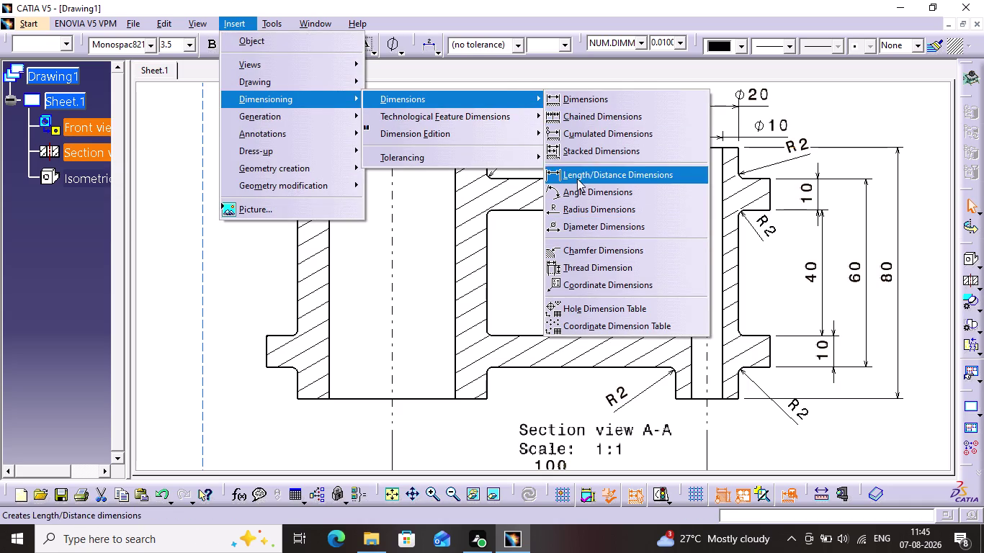
click(578, 224)
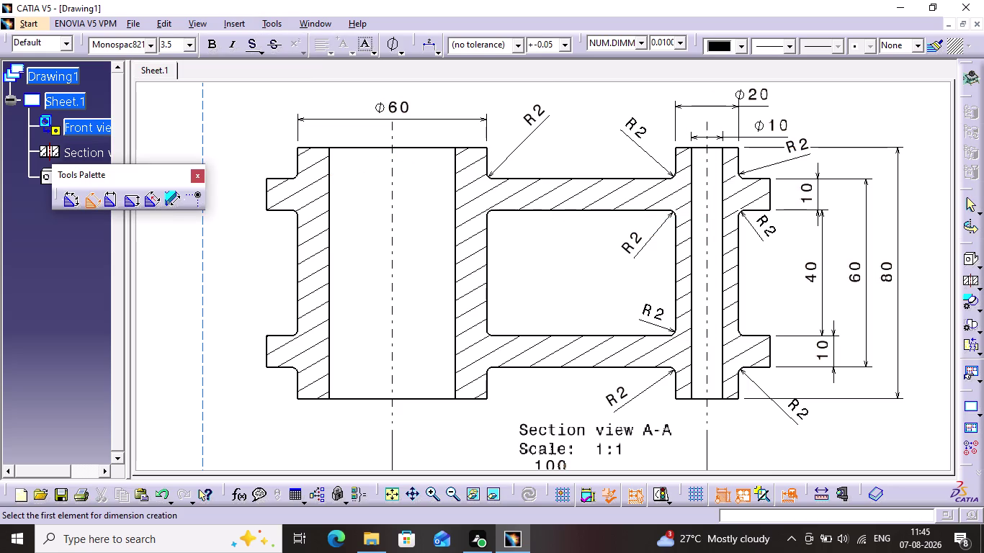
click(330, 156)
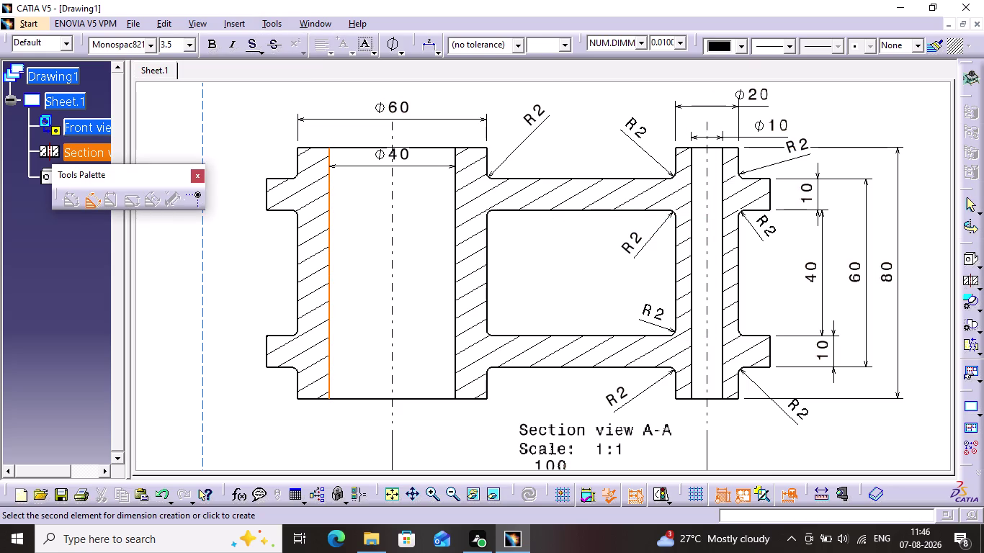
click(453, 160)
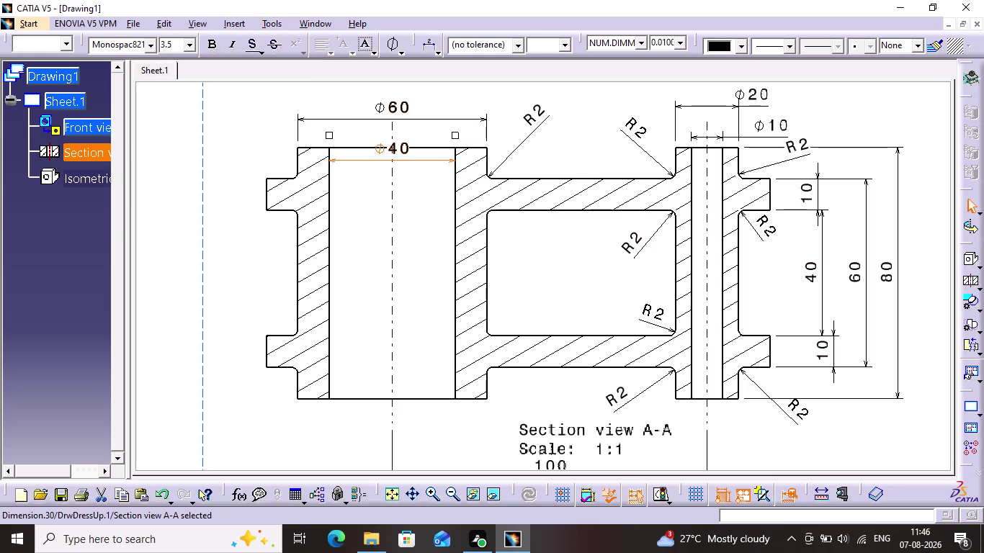
drag(417, 161, 427, 138)
drag(436, 118, 438, 101)
drag(429, 137, 435, 121)
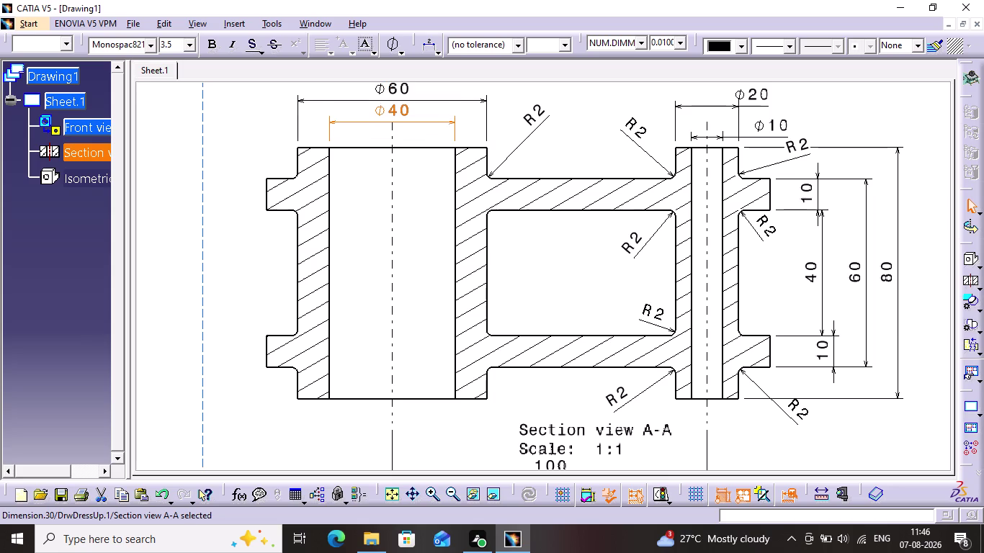
drag(435, 121, 435, 118)
click(433, 137)
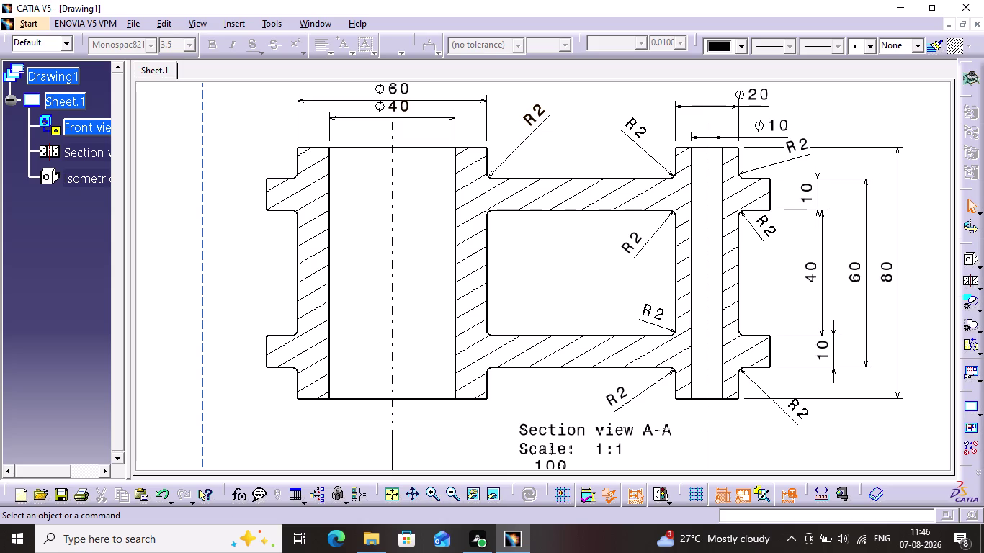
click(237, 22)
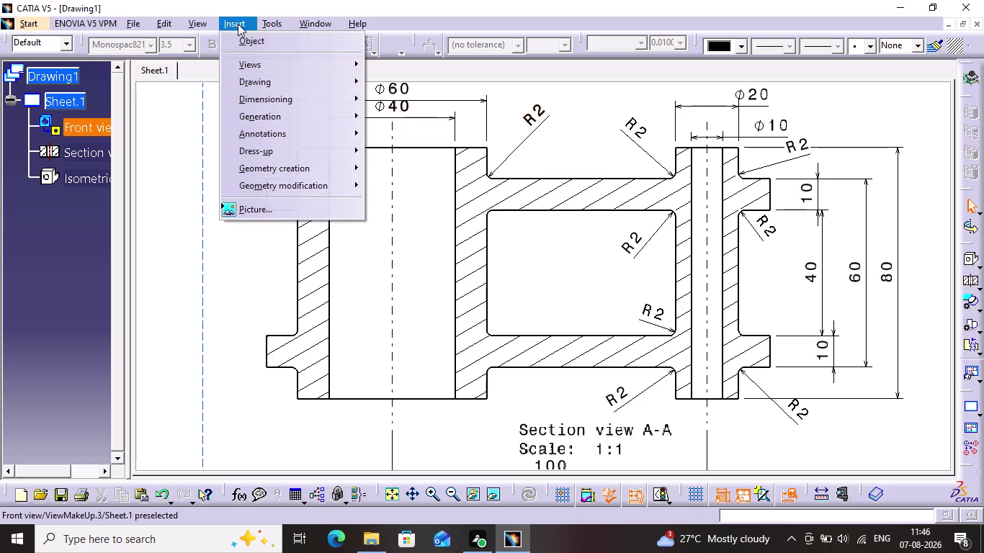
Add R2 radius dimensions to the two upper-left fillets of section A-A, placed outside the part.
click(276, 96)
click(492, 91)
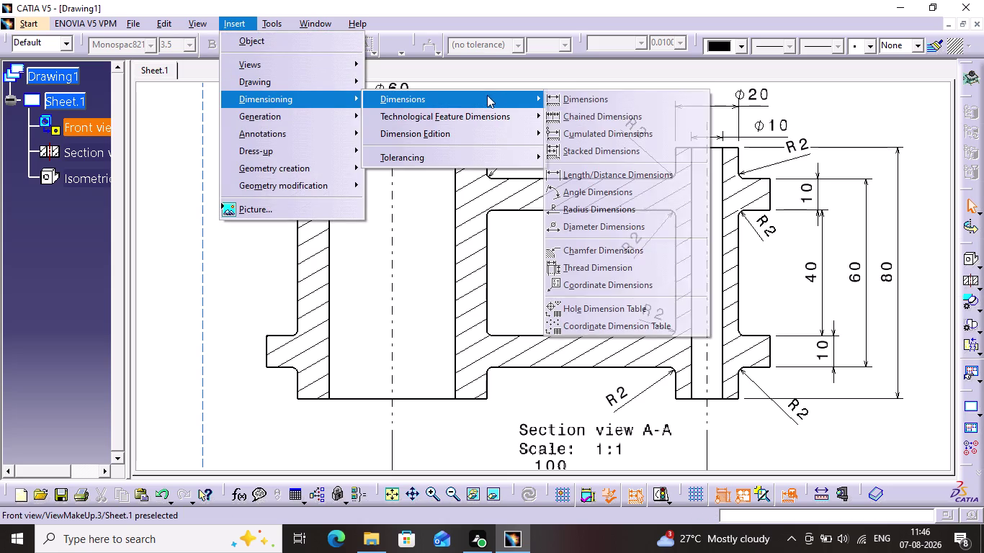
click(575, 211)
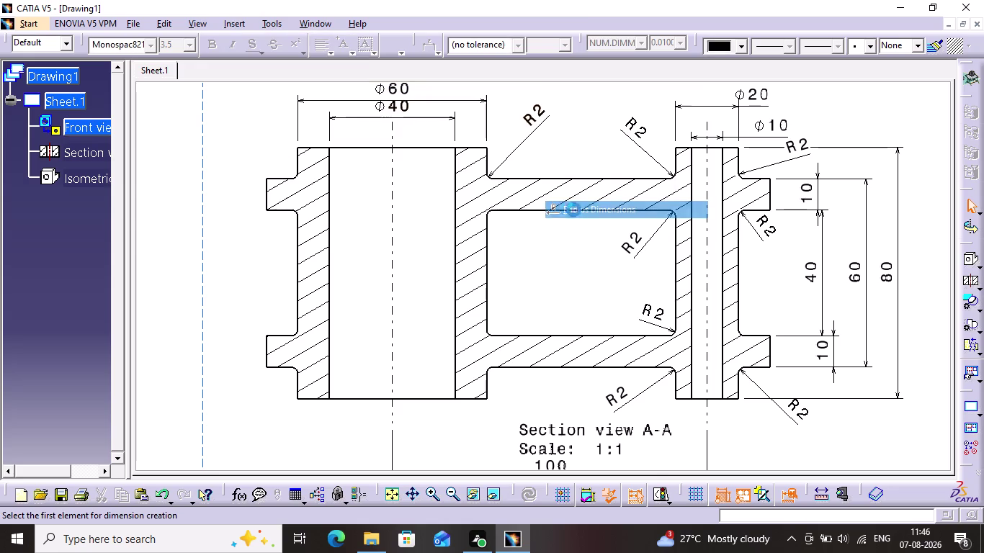
click(295, 177)
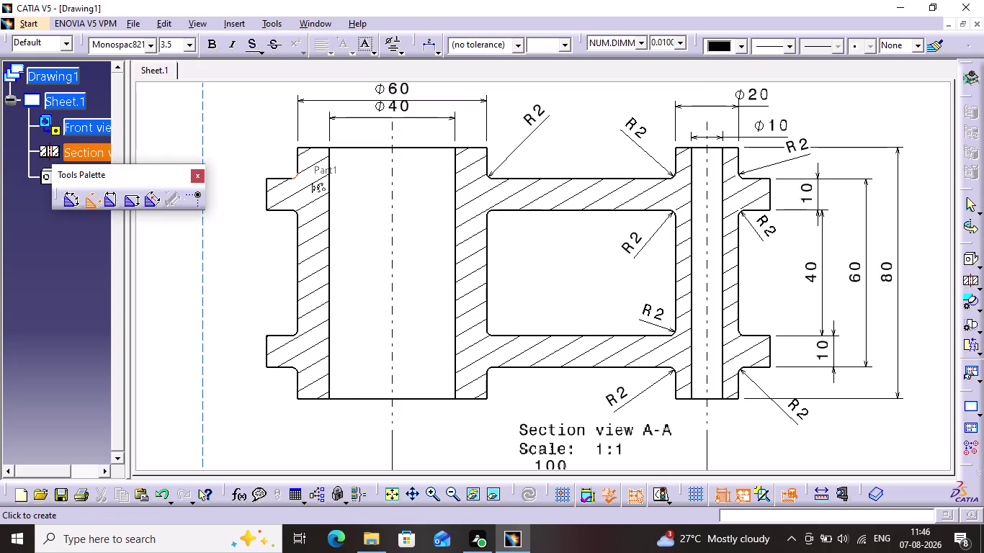
click(267, 157)
click(242, 23)
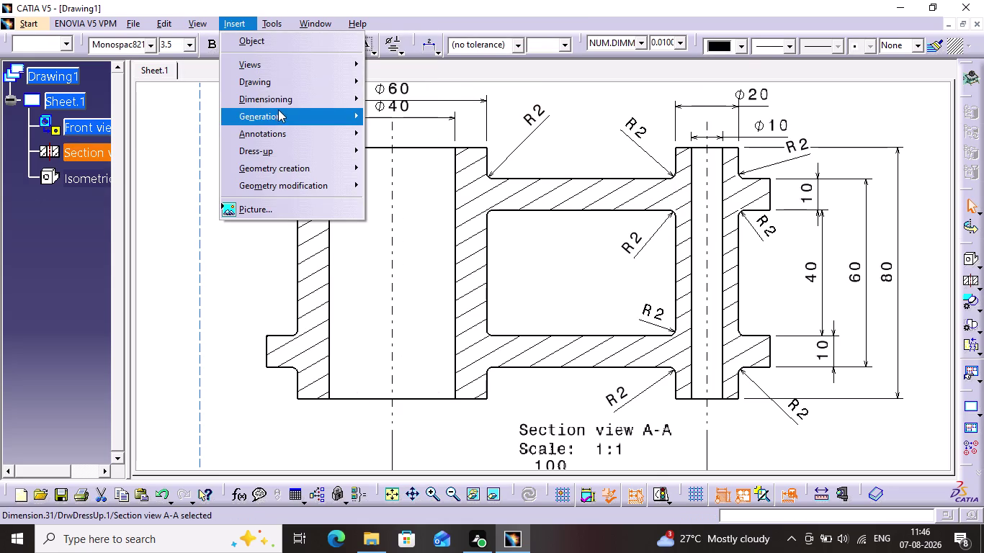
click(431, 93)
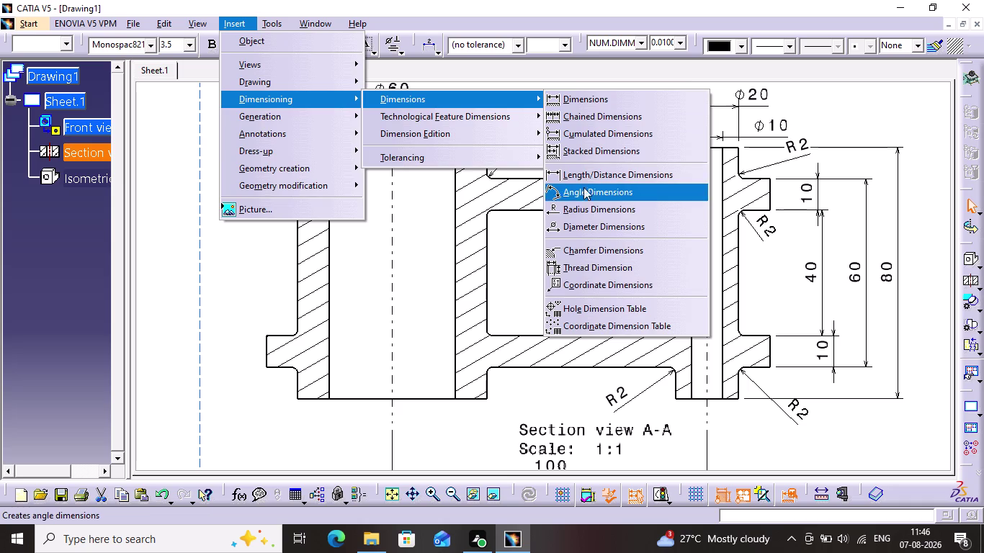
click(590, 208)
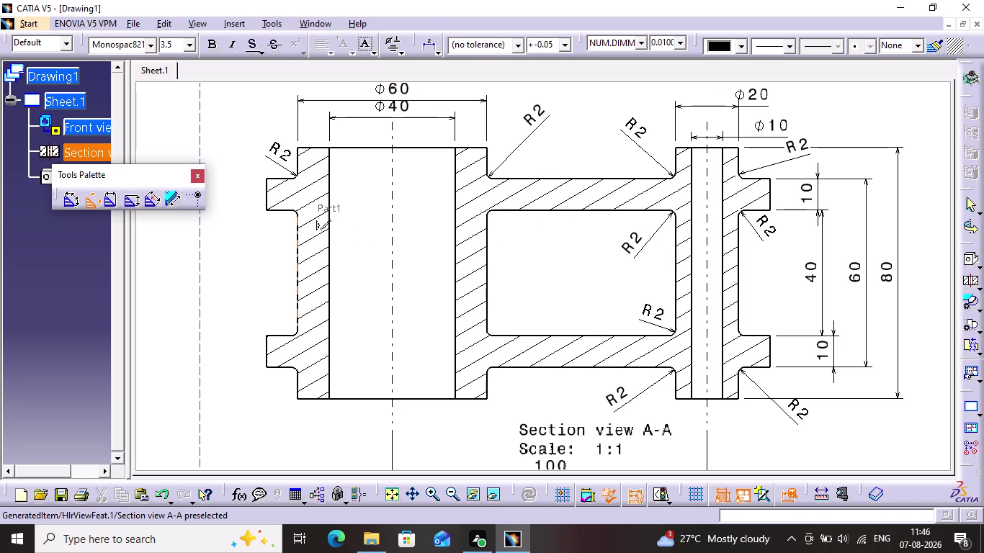
click(295, 211)
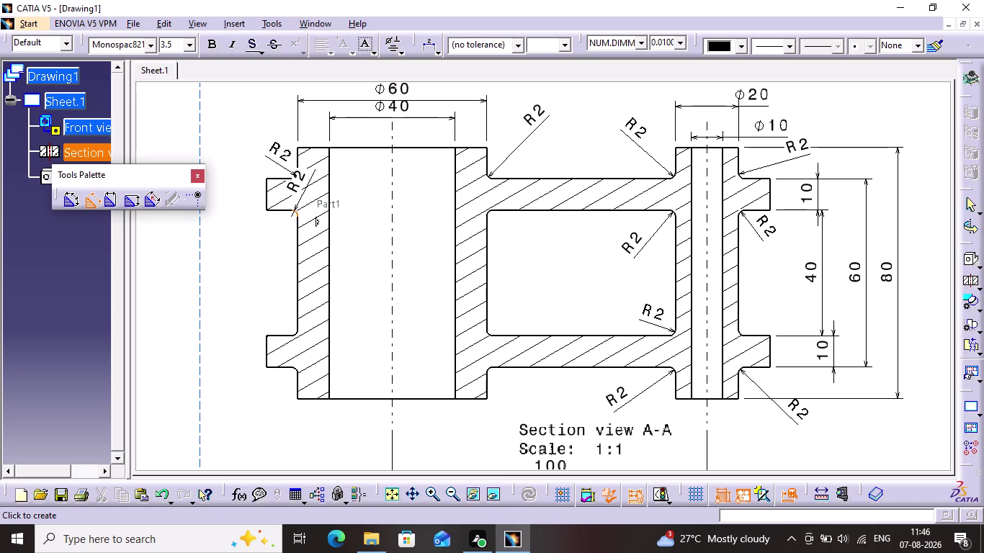
click(251, 235)
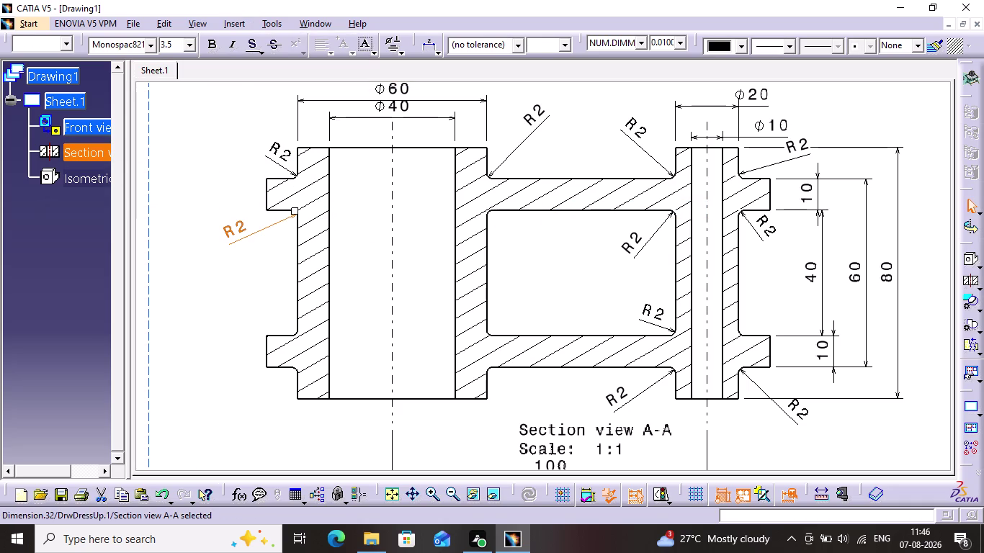
Add R2 radius dimensions to the lower-left inner fillet and bottom-left fillet, placed outside the part.
click(237, 20)
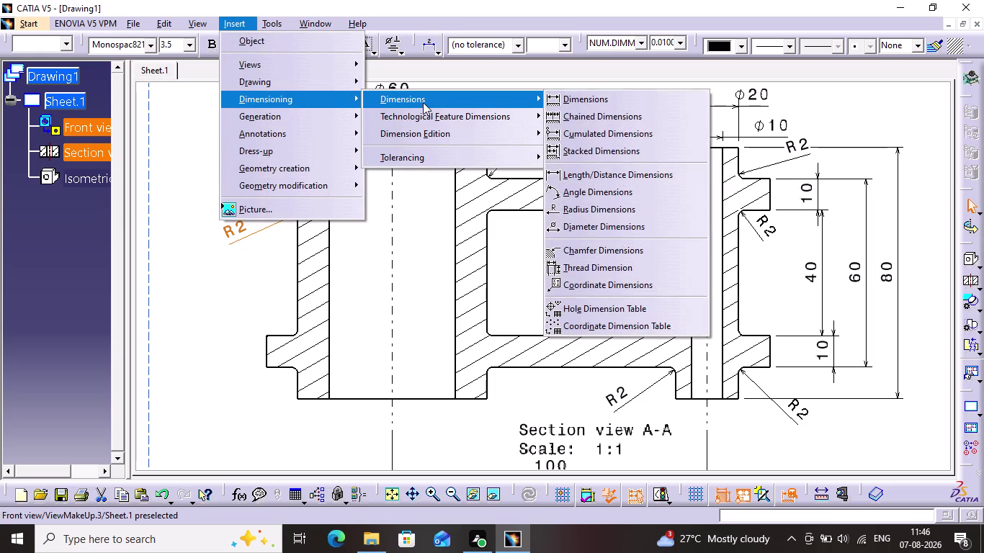
click(580, 208)
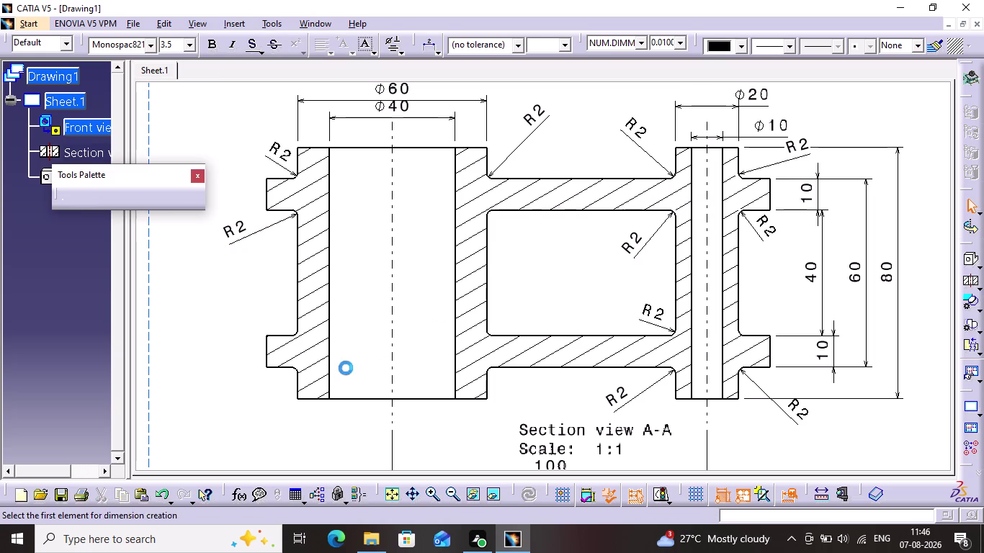
click(295, 333)
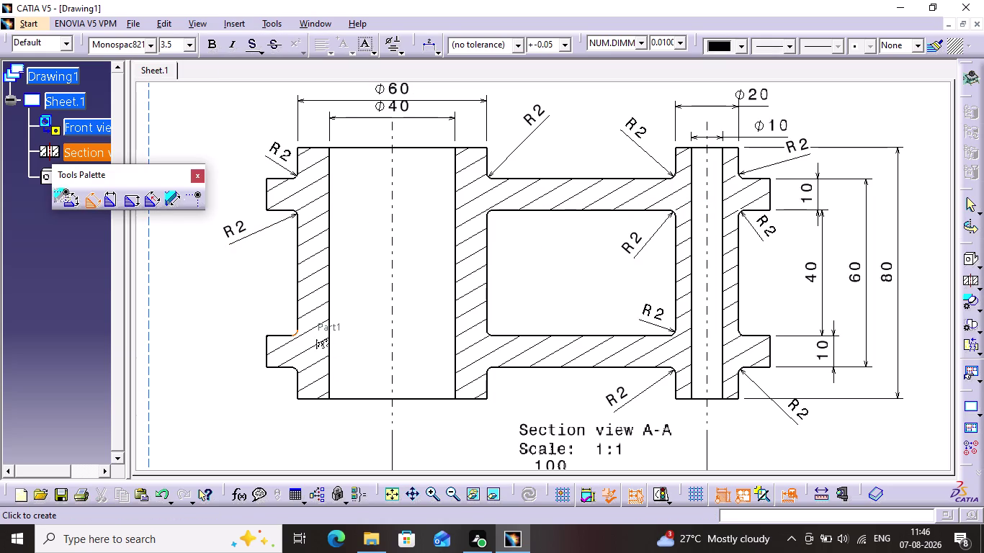
click(256, 316)
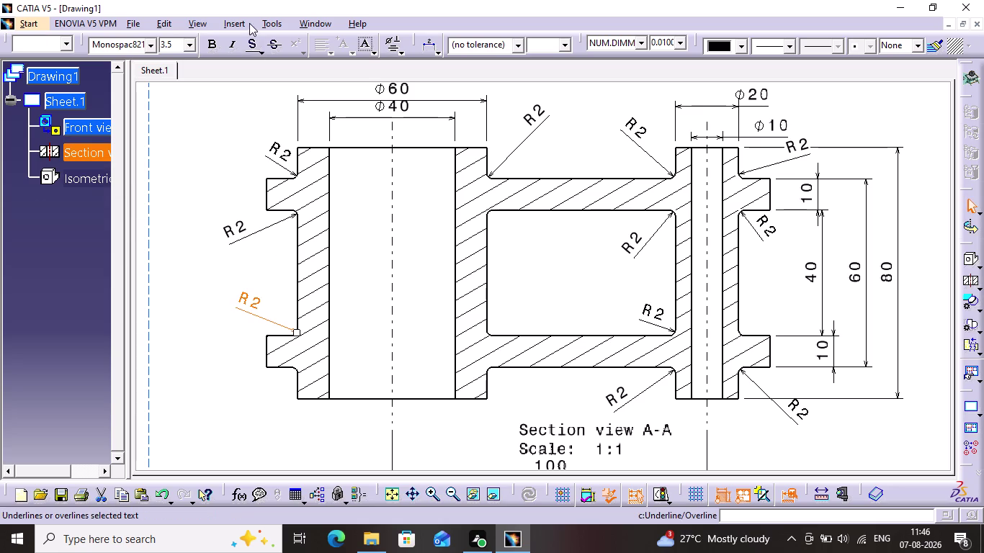
click(250, 23)
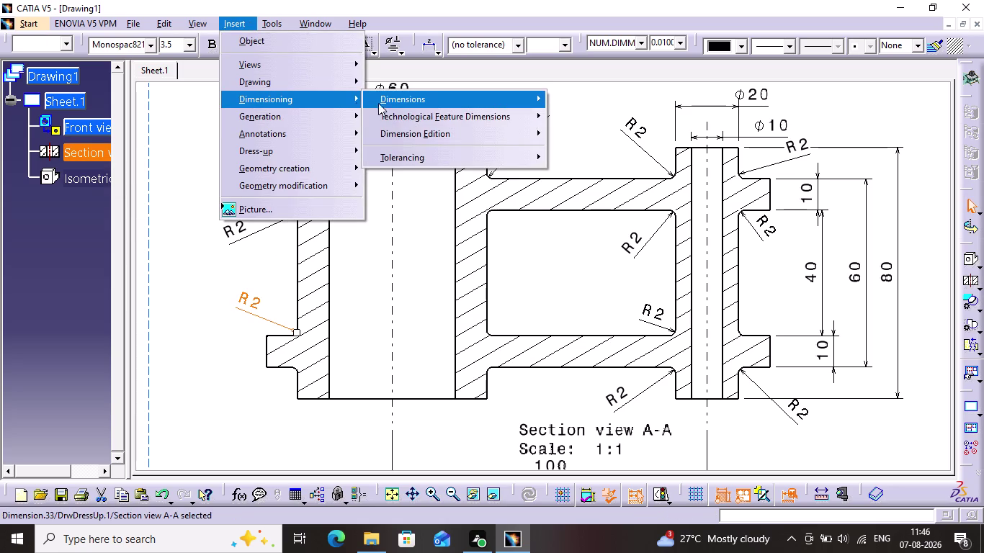
click(582, 209)
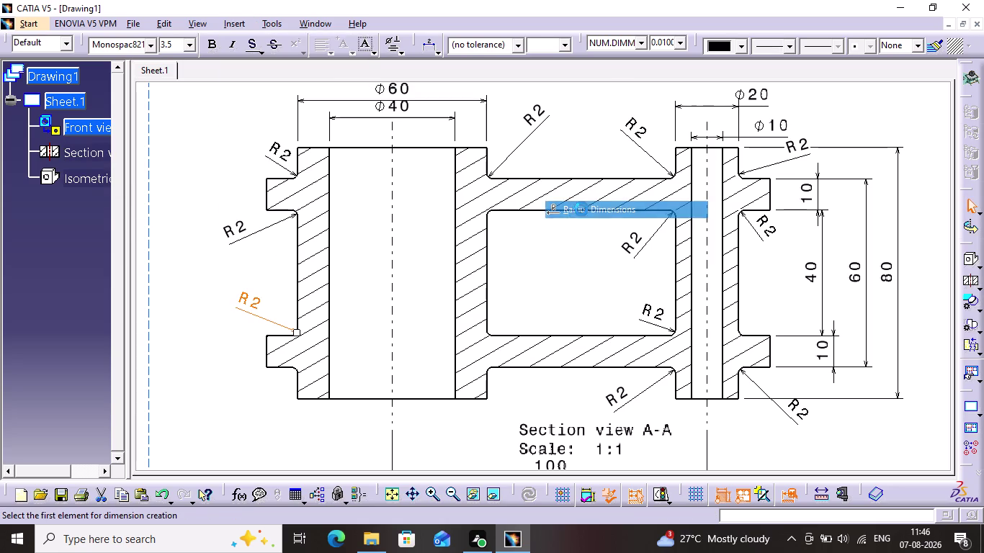
click(297, 372)
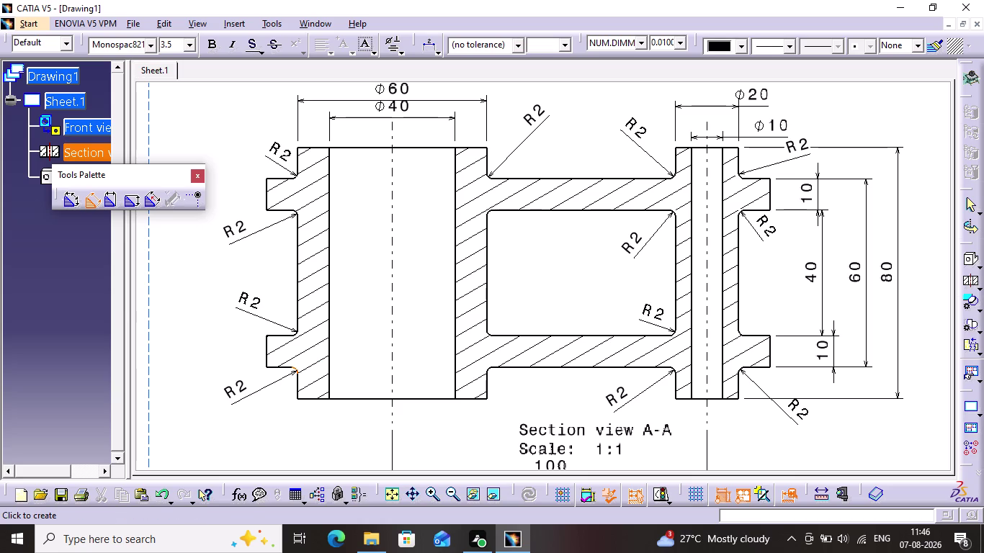
click(248, 395)
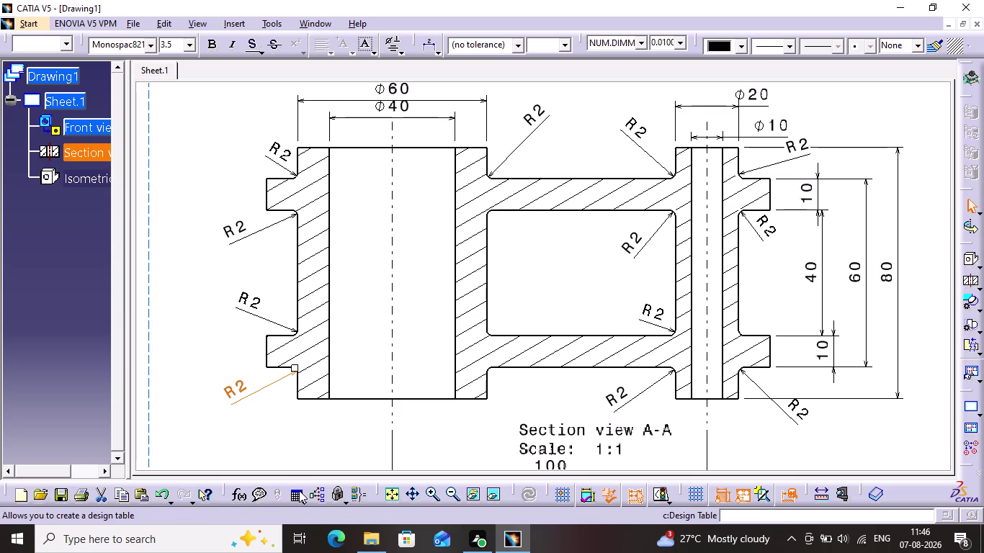
click(431, 441)
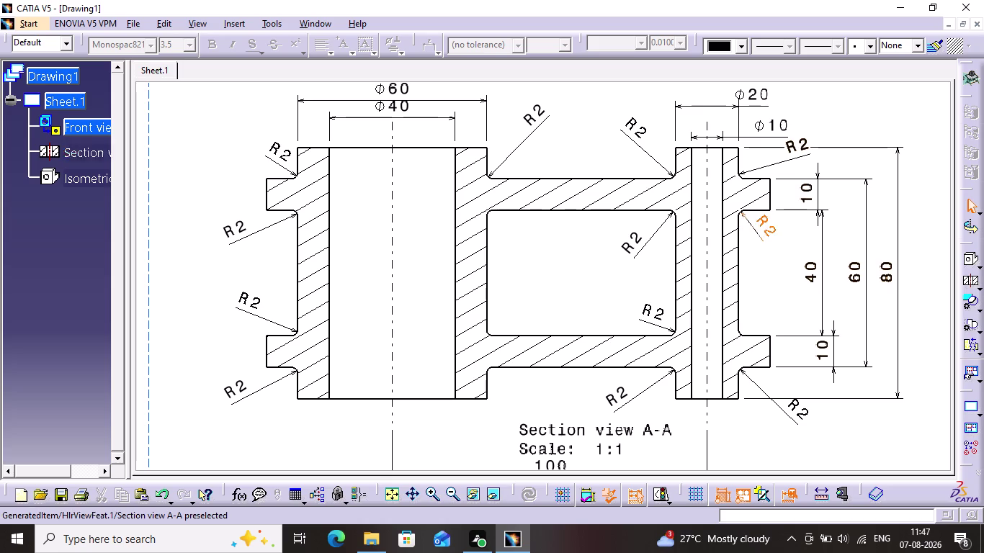
Bring the whole view layout into sight and nudge the front view down and right.
click(764, 263)
middle_drag(764, 264, 793, 387)
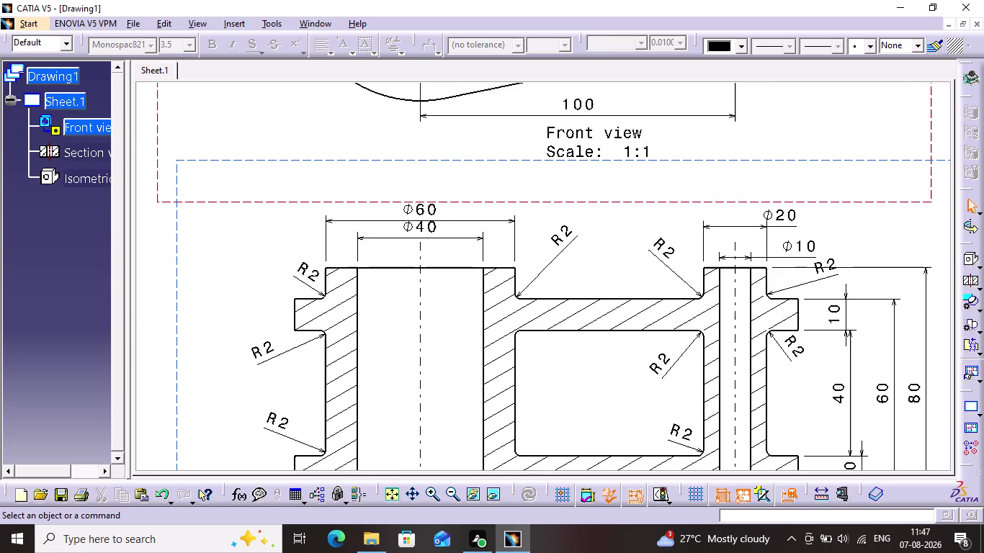
middle_drag(793, 386, 770, 300)
scroll(up, 3)
middle_drag(741, 250, 741, 251)
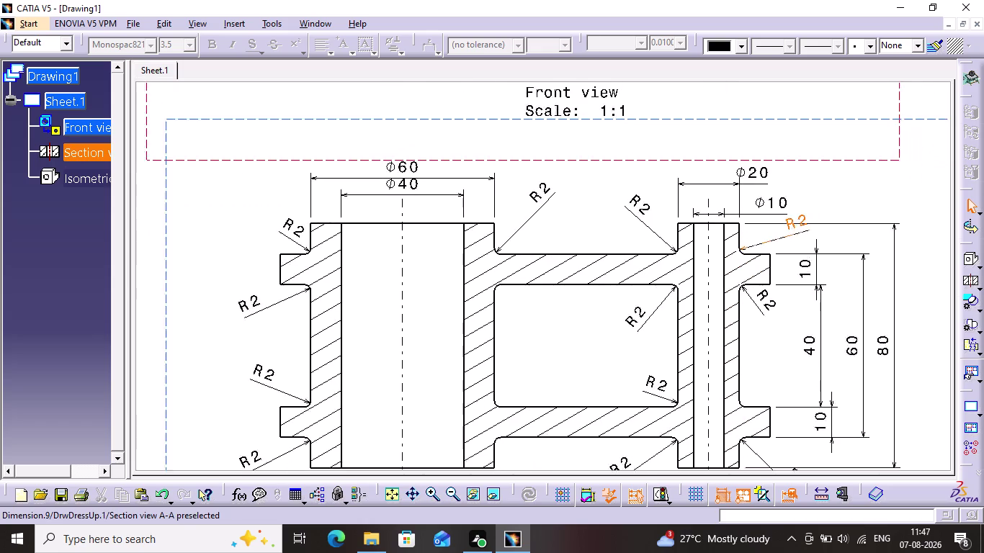
middle_drag(741, 251, 756, 371)
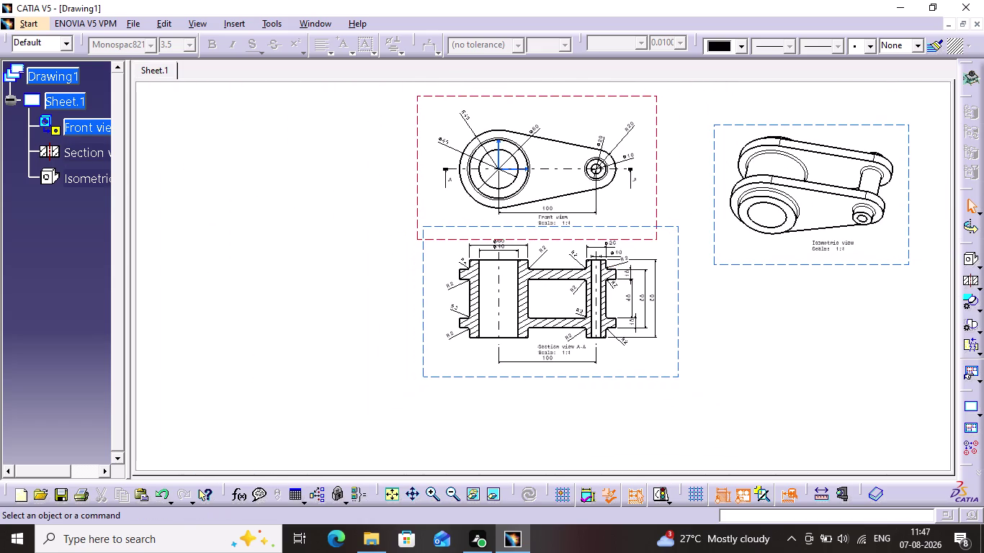
drag(621, 98, 625, 98)
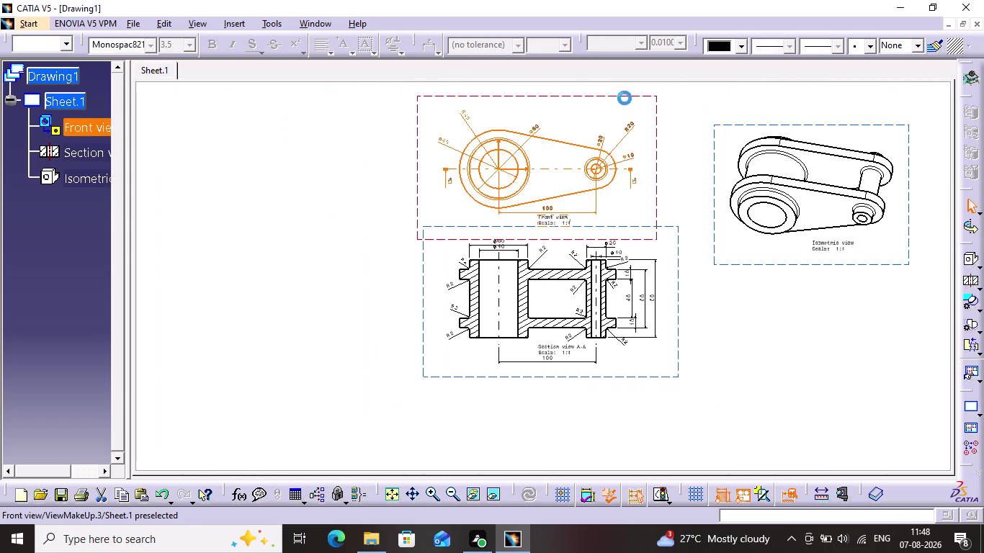
drag(625, 98, 631, 126)
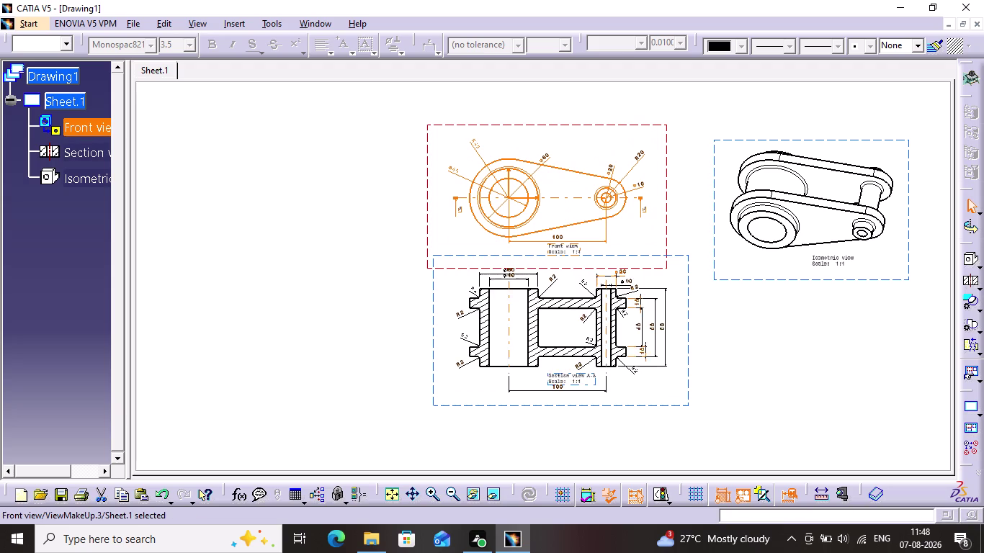
Drag the section A-A view lower and further left on the sheet.
drag(642, 255, 652, 288)
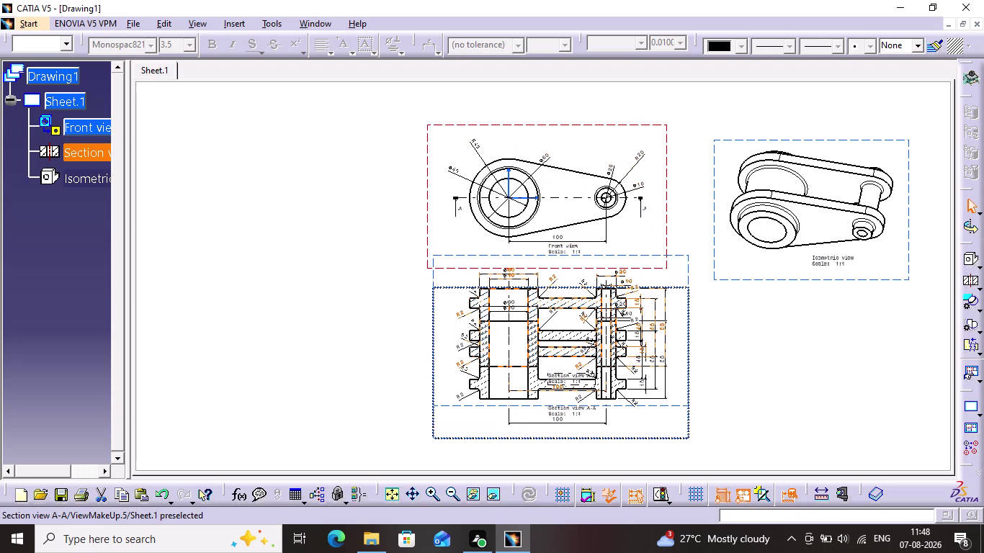
drag(651, 288, 650, 301)
click(768, 315)
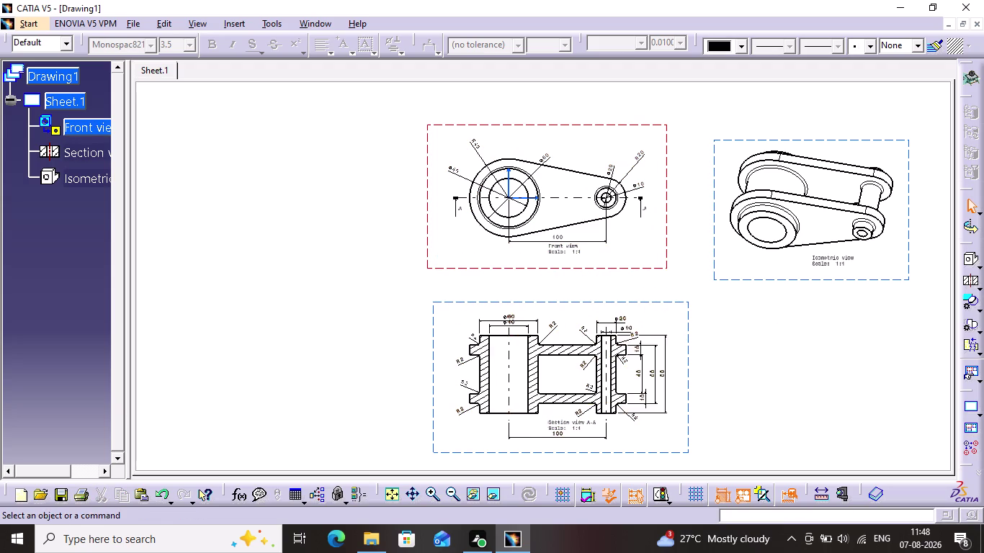
drag(593, 301, 362, 300)
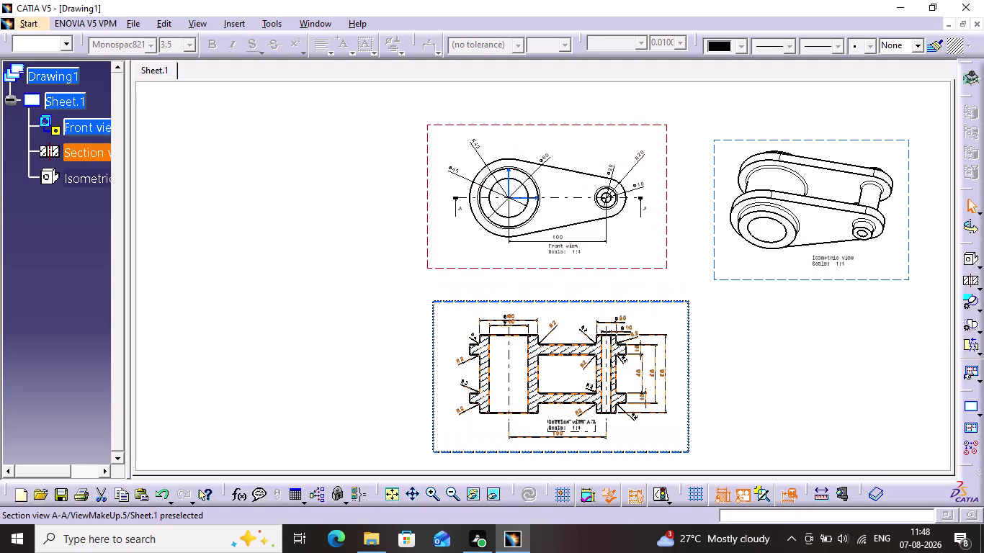
drag(362, 300, 364, 300)
click(954, 337)
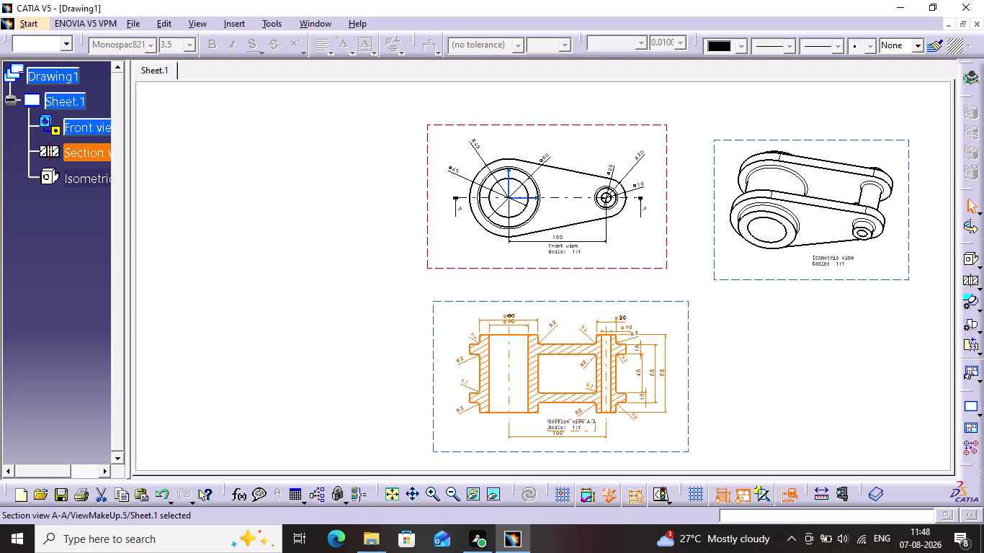
scroll(up, 3)
scroll(up, 3)
scroll(up, 3)
scroll(down, 3)
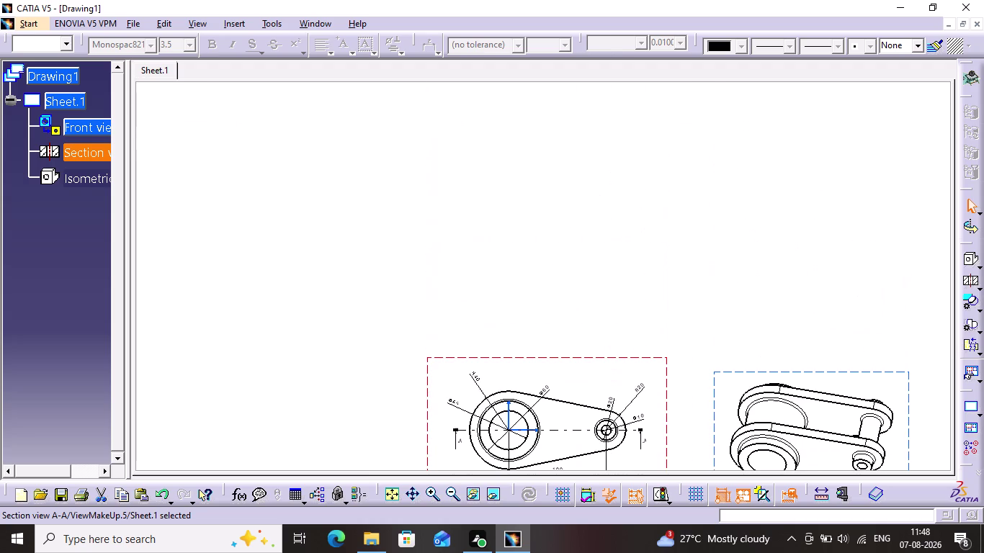
Group the front view at upper left, section A-A below it, and isometric beside them.
drag(551, 358, 354, 175)
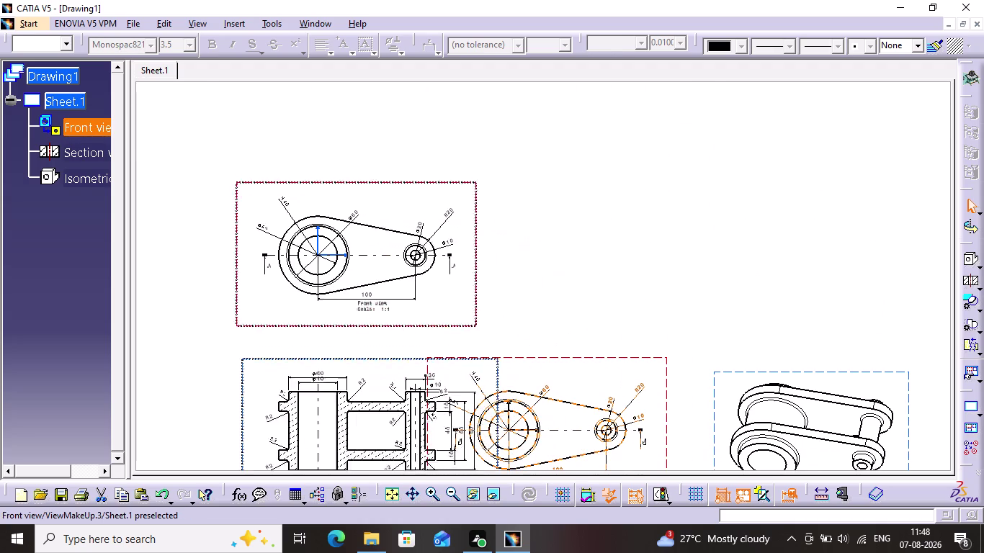
drag(354, 175, 373, 137)
drag(800, 372, 809, 323)
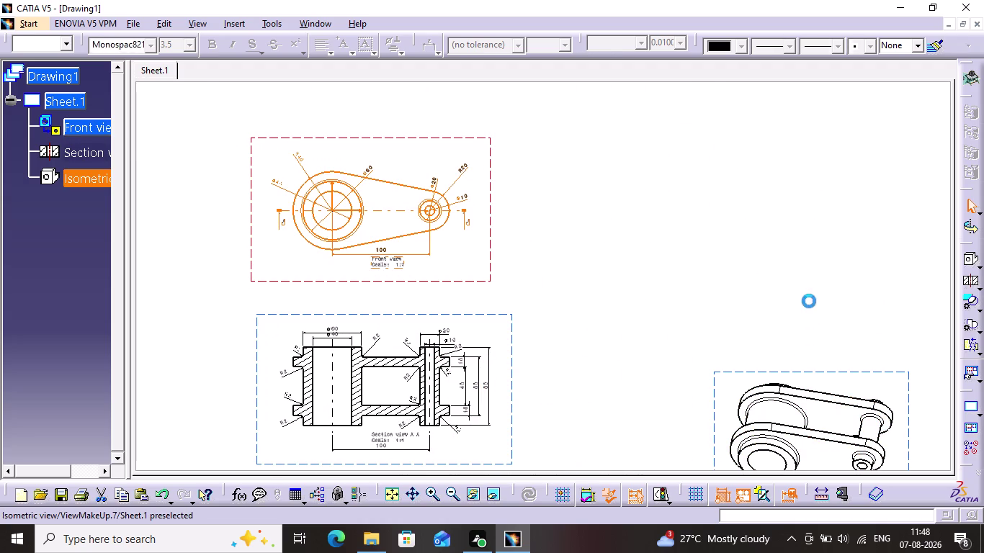
drag(809, 323, 763, 206)
click(799, 143)
scroll(down, 3)
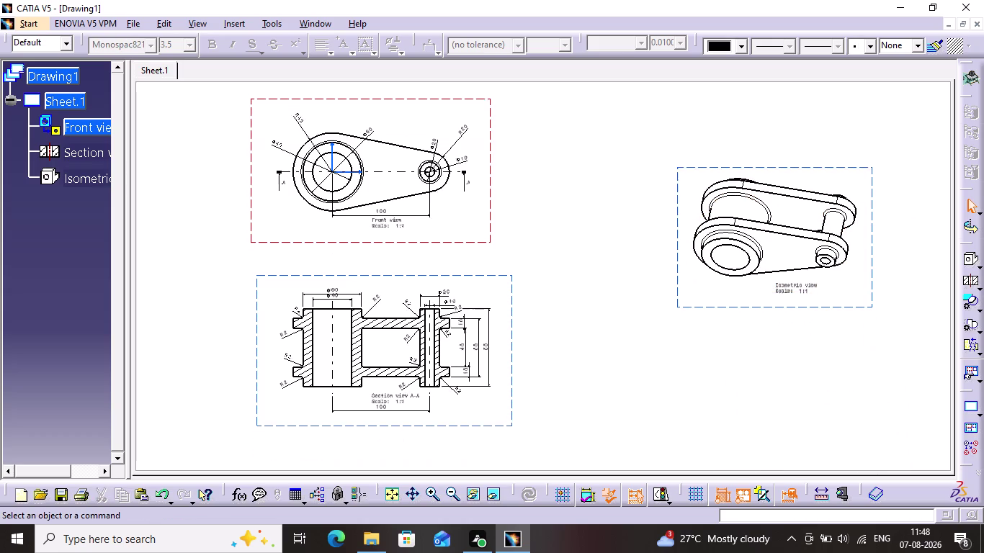
scroll(down, 3)
scroll(down, 3)
scroll(up, 3)
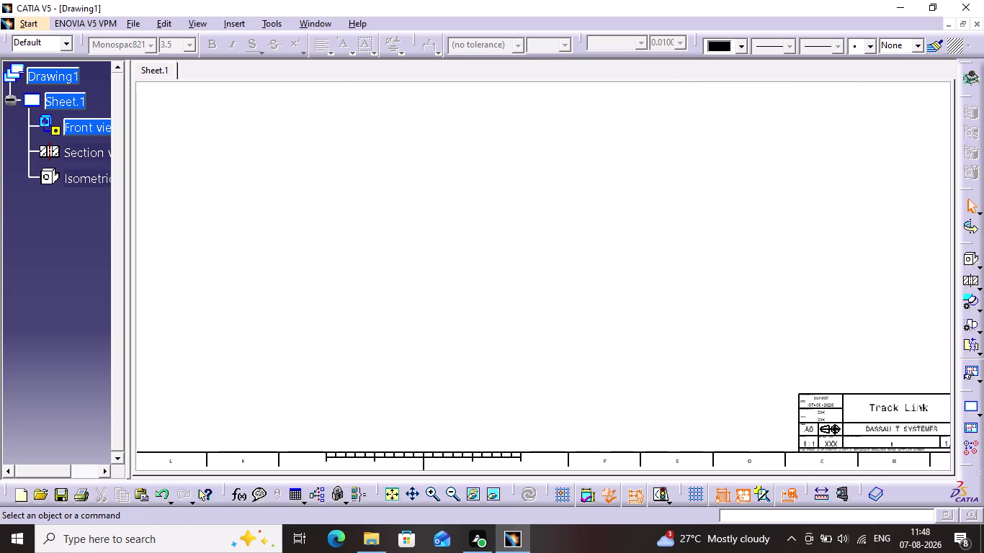
scroll(up, 3)
scroll(down, 3)
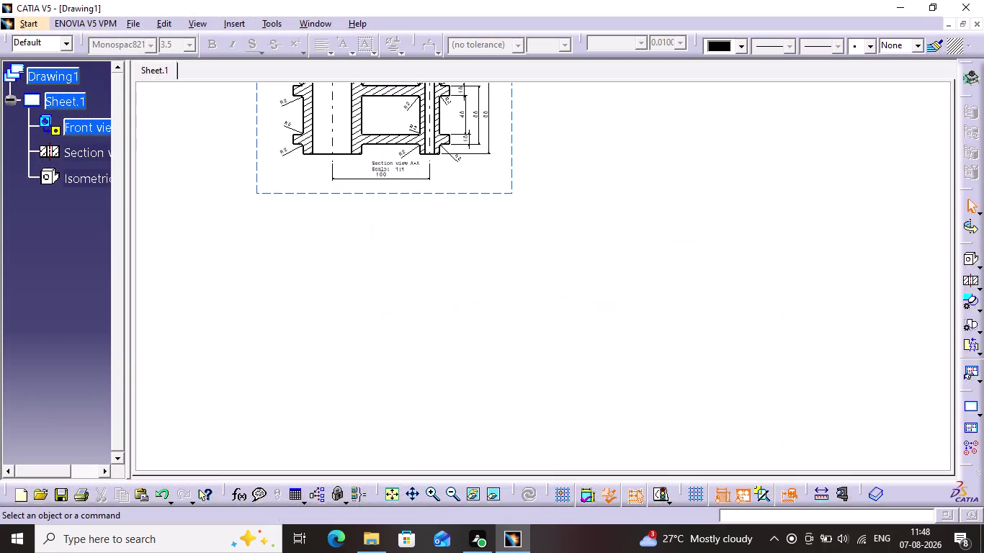
Save the drawing as 'track Link drafting' CATDrawing.
key(ctrl+s)
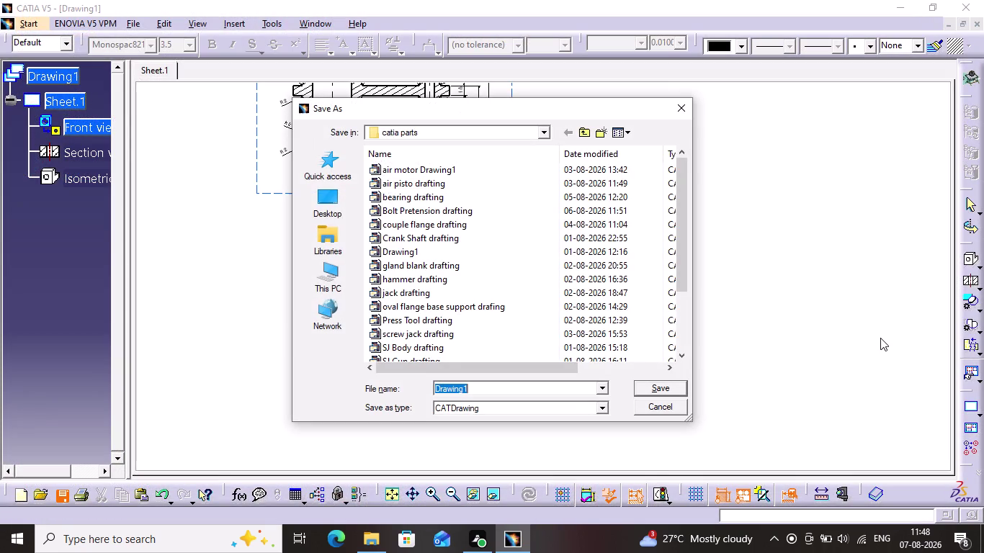
key(BackSpace)
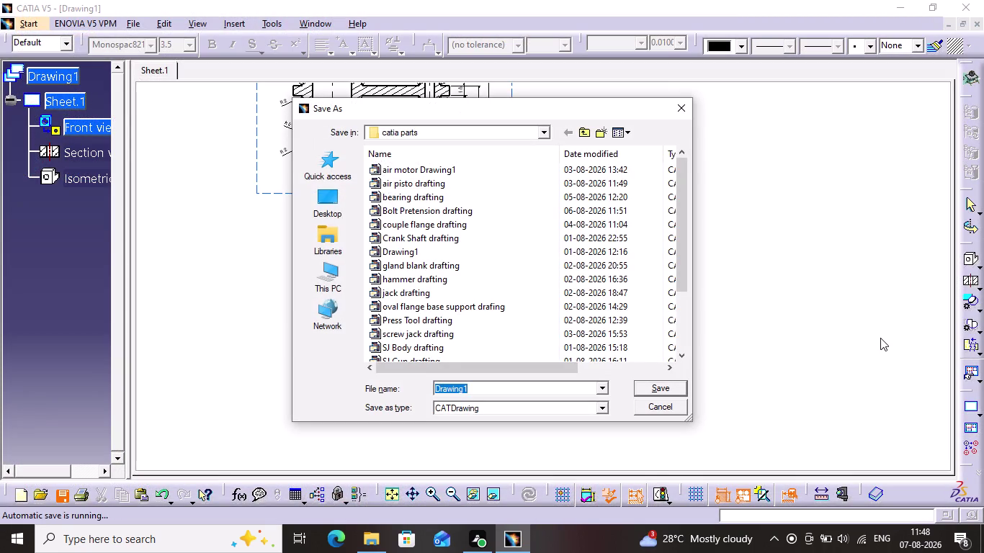
text(trac)
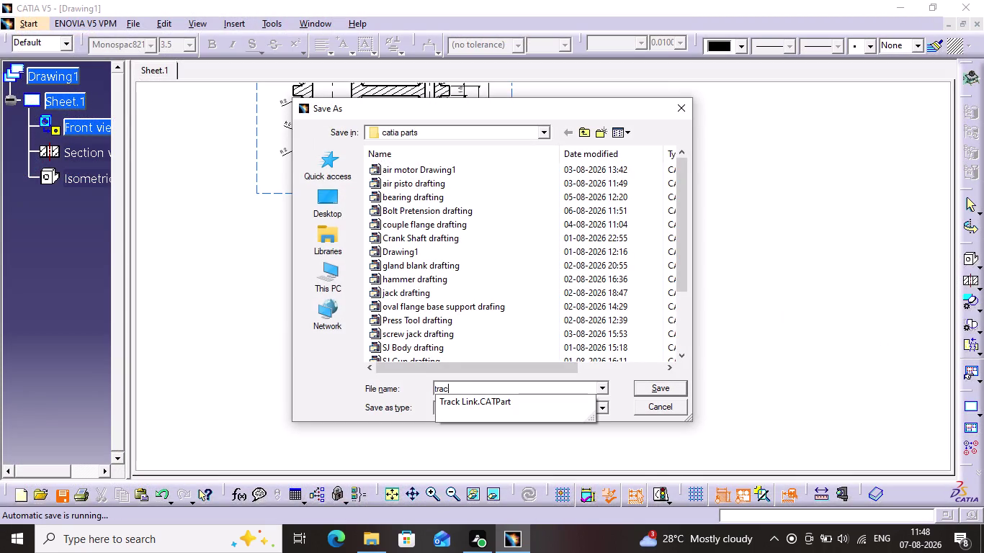
text(k)
key(space)
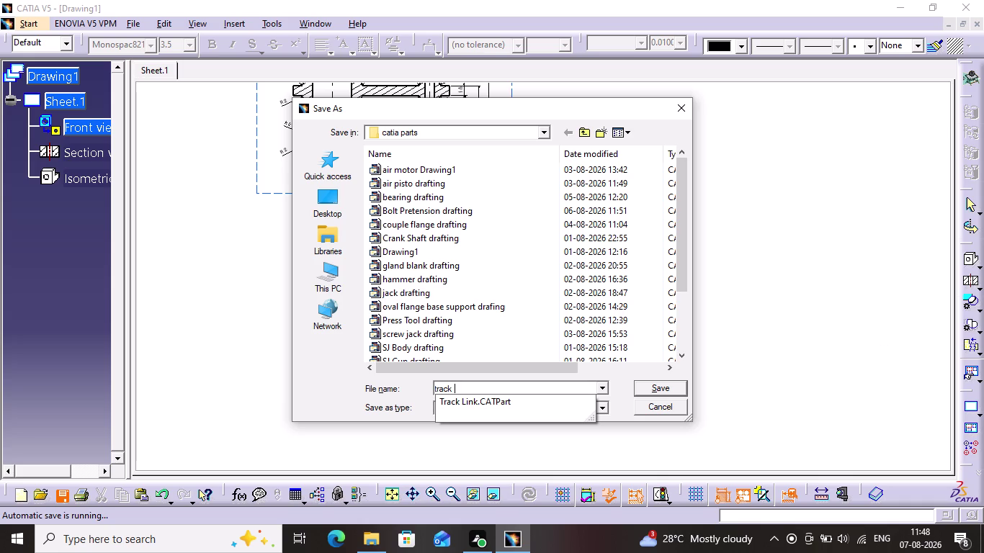
text(Lim)
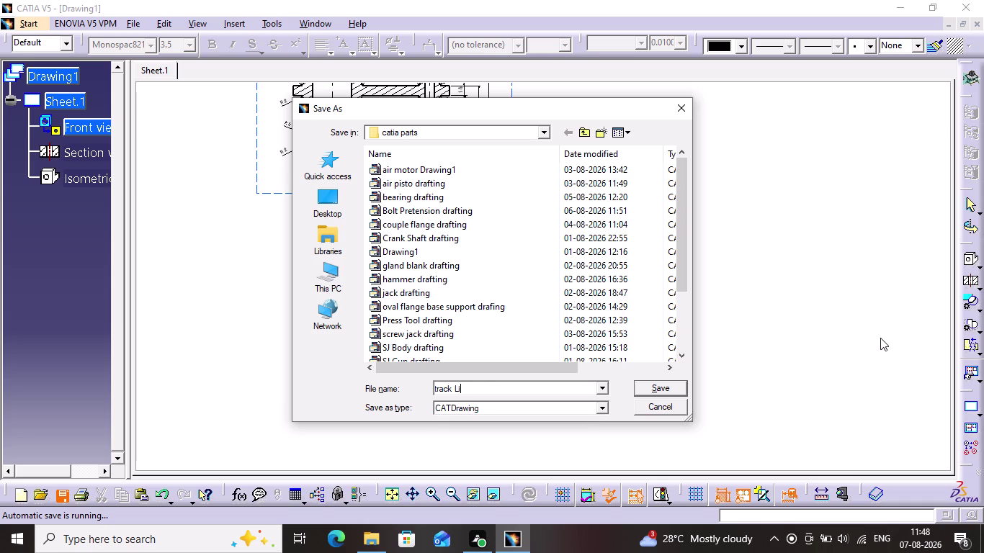
key(BackSpace)
key(n)
key(k)
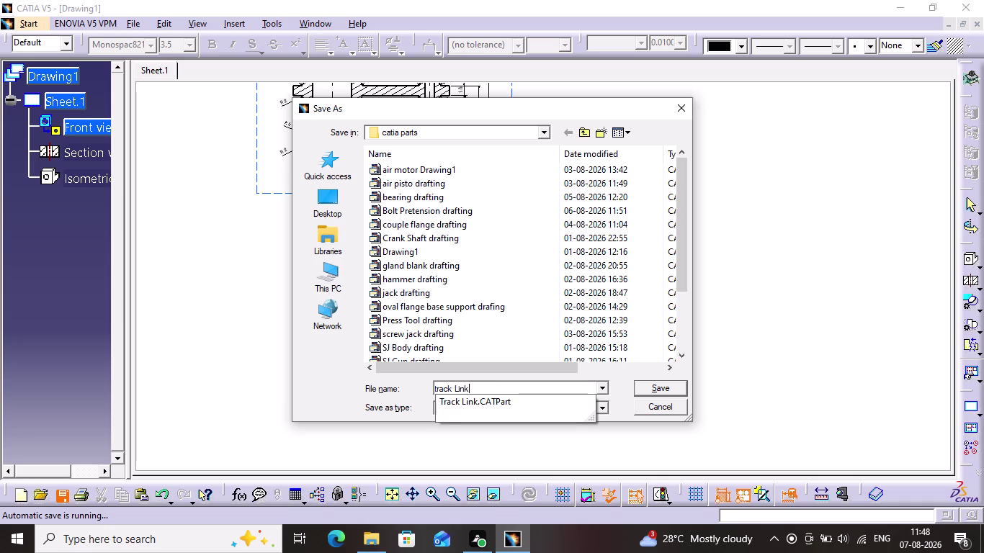
key(space)
text(d)
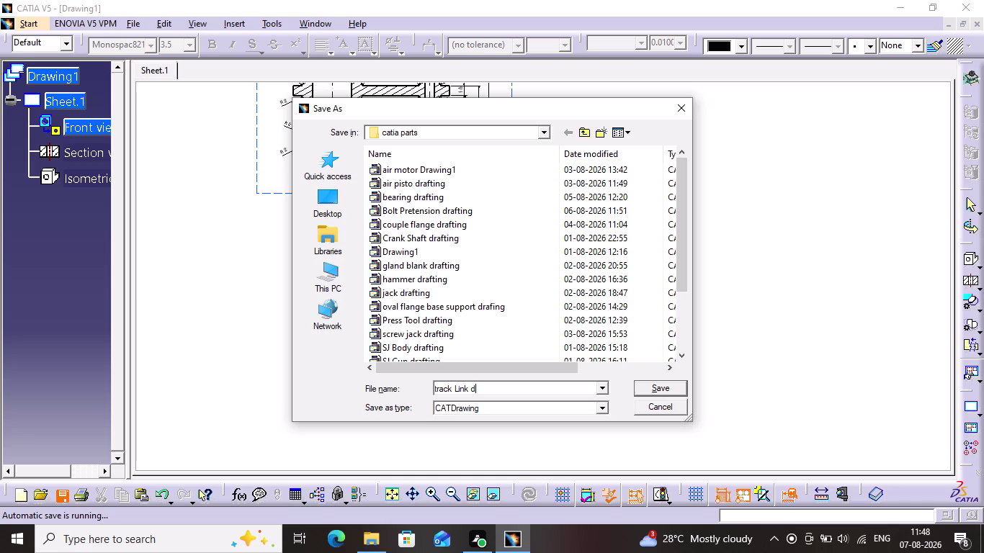
text(raft)
text(i)
text(n)
text(g)
key(Return)
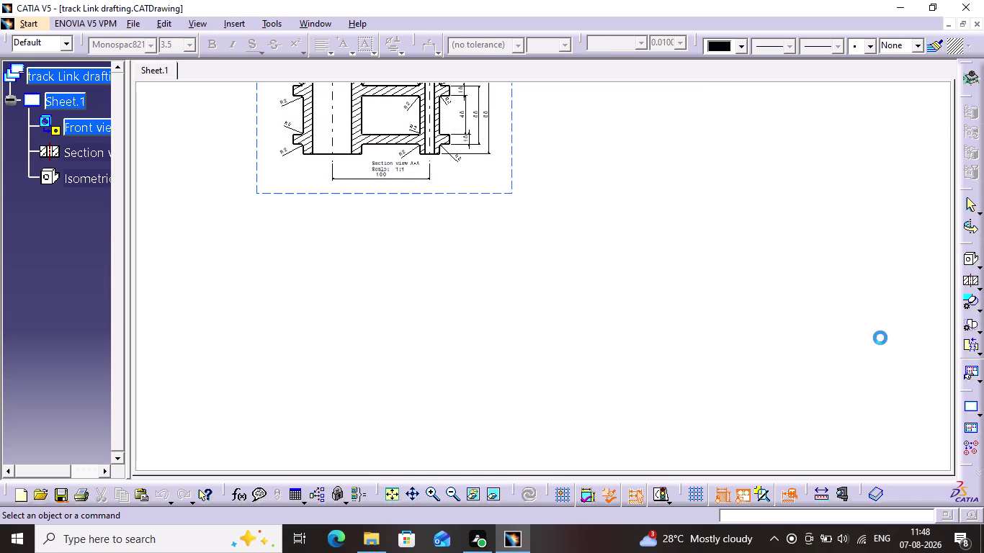
key(ctrl+p)
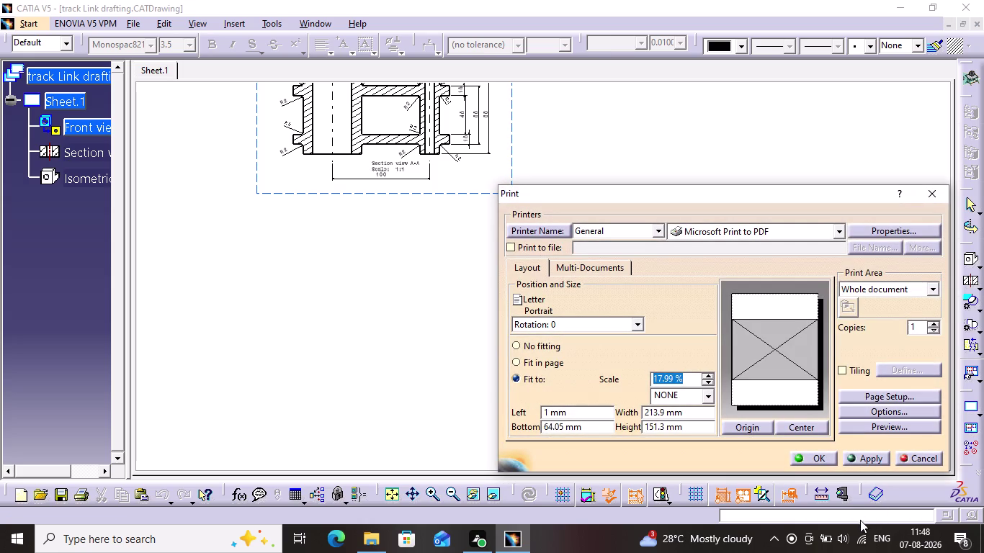
Print the drawing to Microsoft Print to PDF, bringing up the PDF save prompt.
click(822, 461)
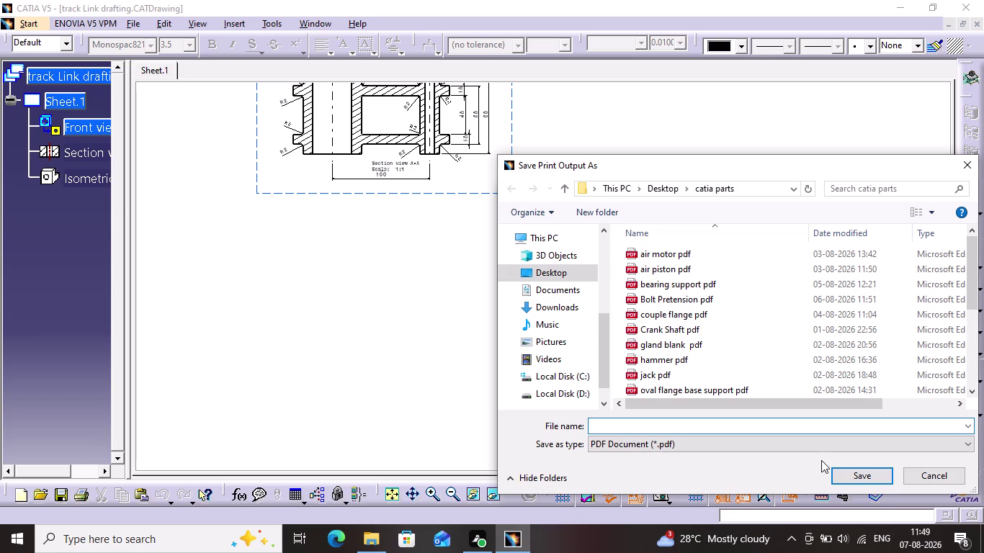
Save the printed output as 'Track link pdf'.
text(Tr)
key(a)
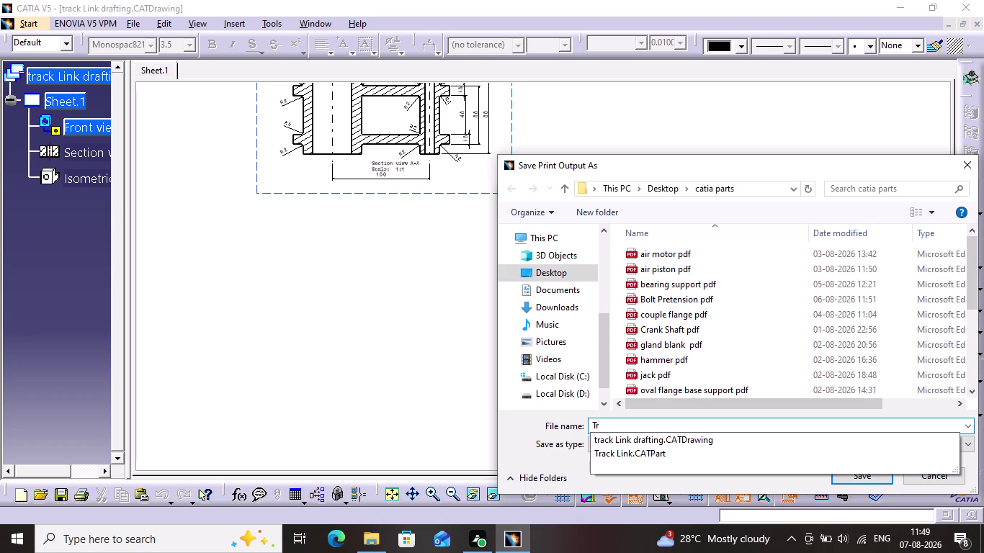
key(c)
text(k)
key(space)
text(li)
text(nl)
key(BackSpace)
text(k)
key(space)
text(p)
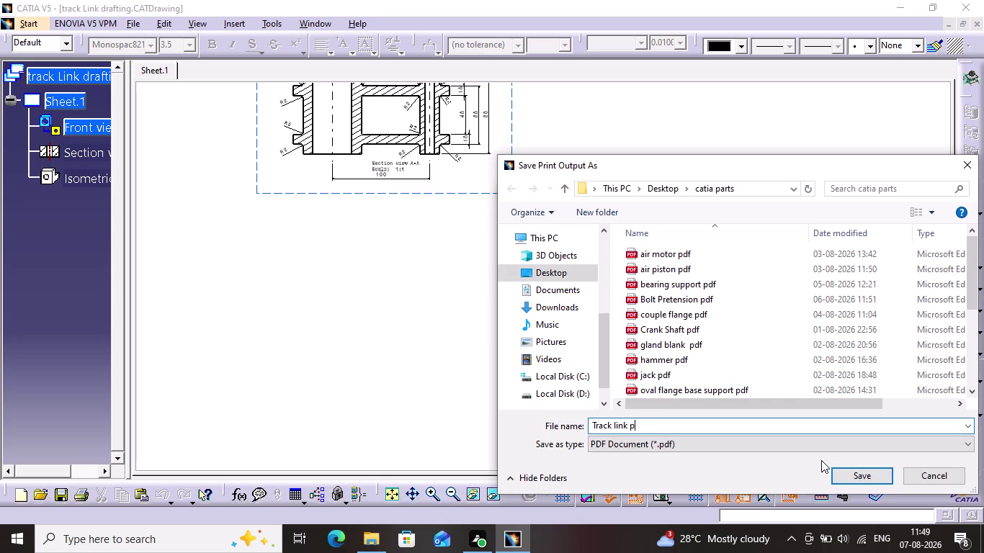
text(df)
key(Return)
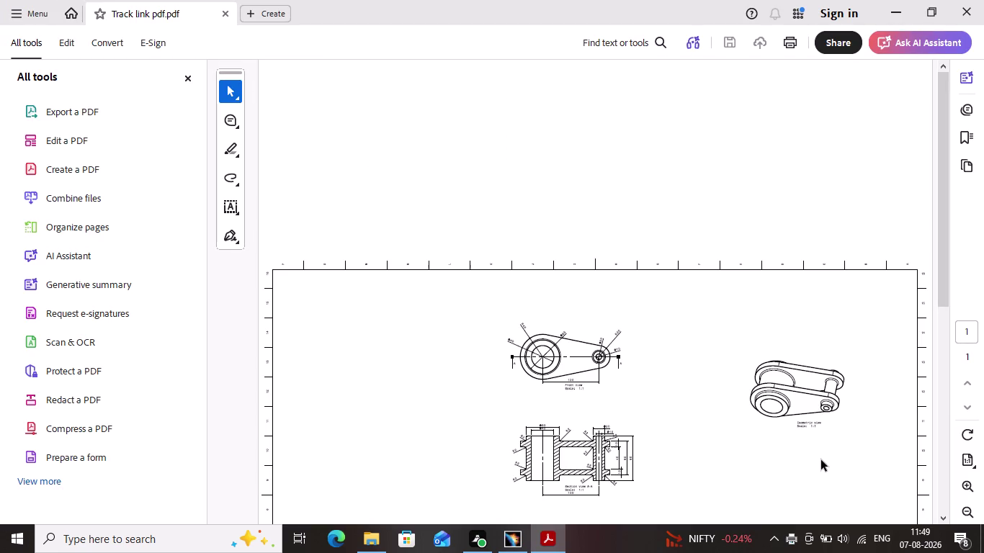
middle_click(713, 443)
scroll(down, 3)
scroll(down, 3)
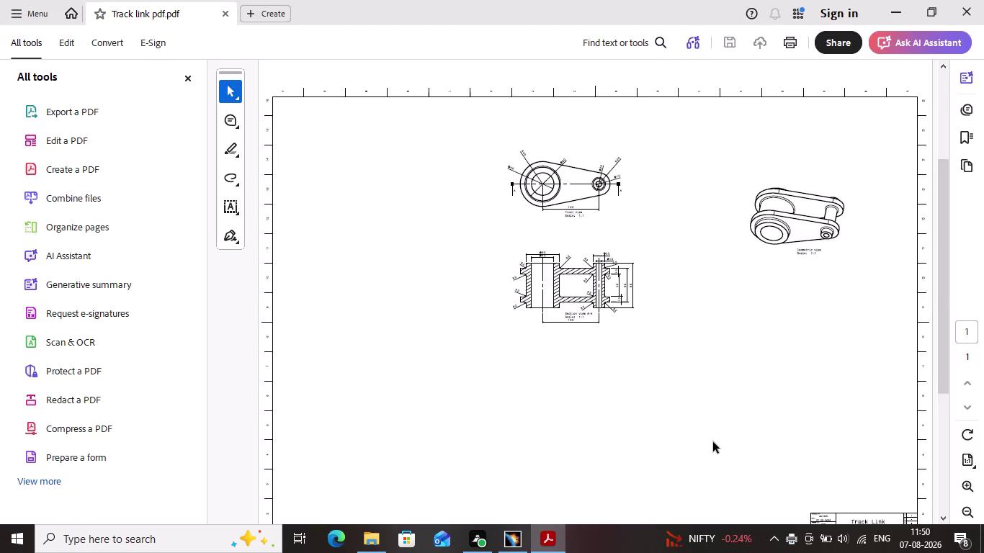
scroll(up, 3)
scroll(down, 3)
scroll(up, 3)
scroll(down, 3)
scroll(up, 3)
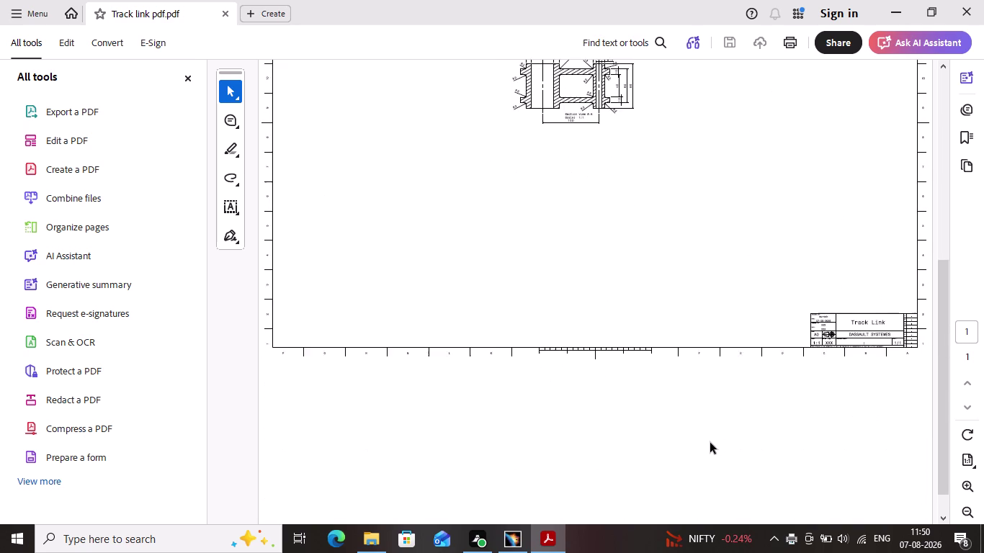
scroll(up, 3)
click(959, 14)
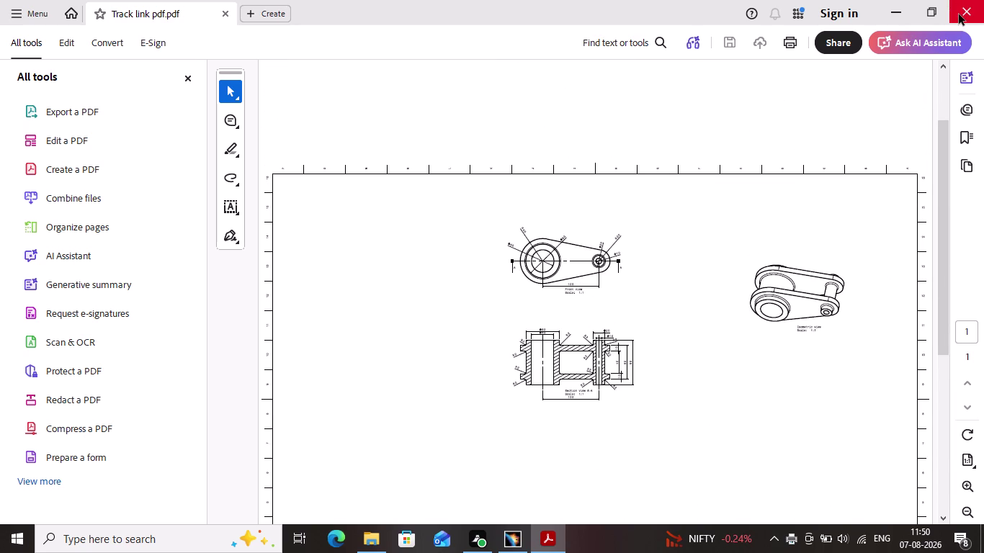